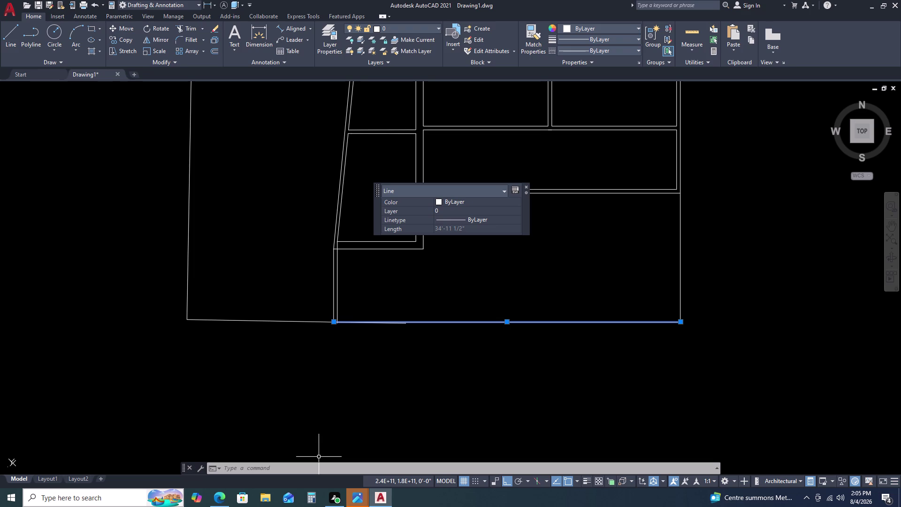
Use MOVE to shift the two overlapping bottom lines slightly downward.
scroll(down, 3)
key(Escape)
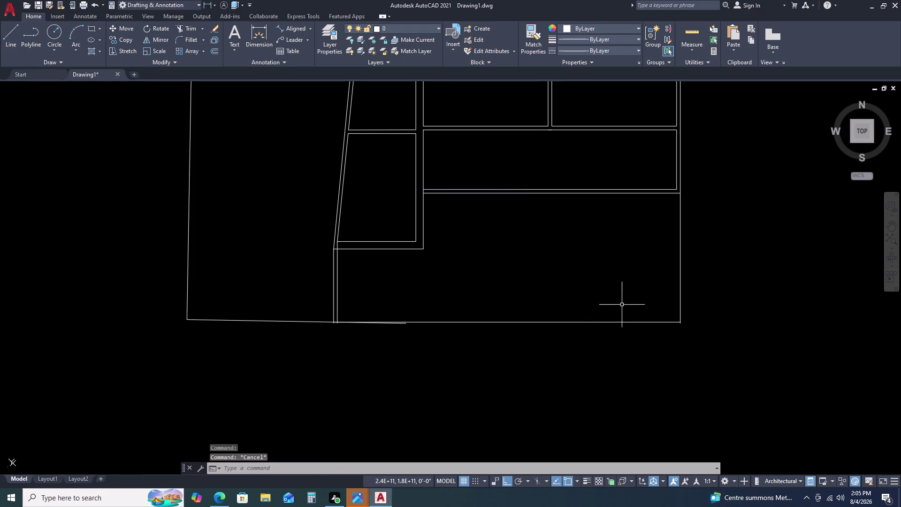
scroll(up, 3)
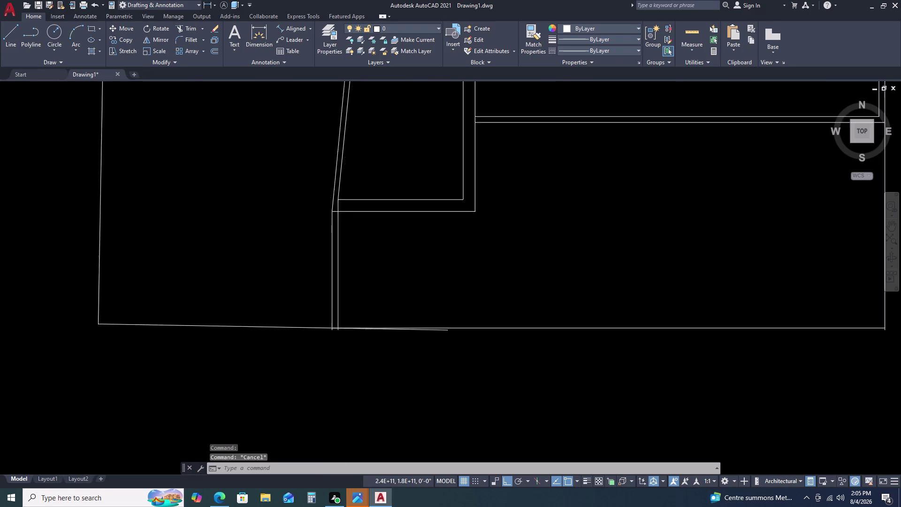
scroll(up, 3)
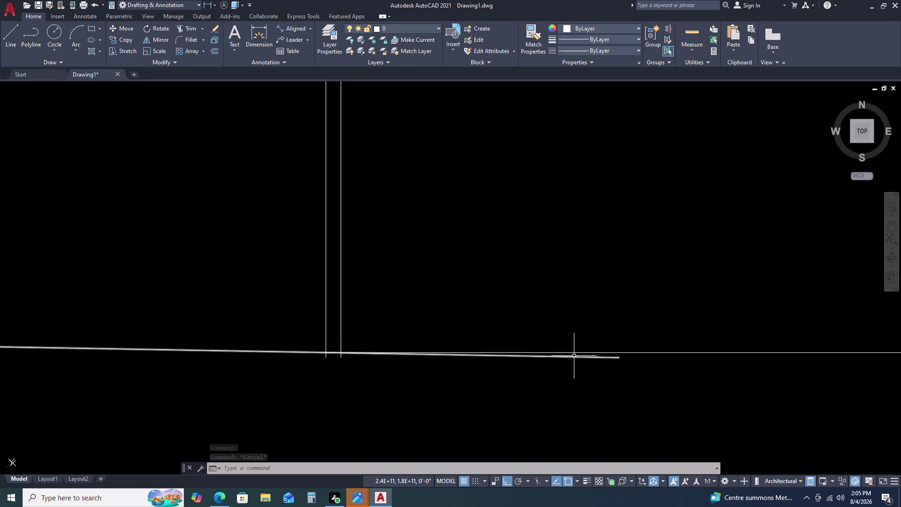
click(574, 356)
middle_drag(658, 359, 524, 368)
click(568, 361)
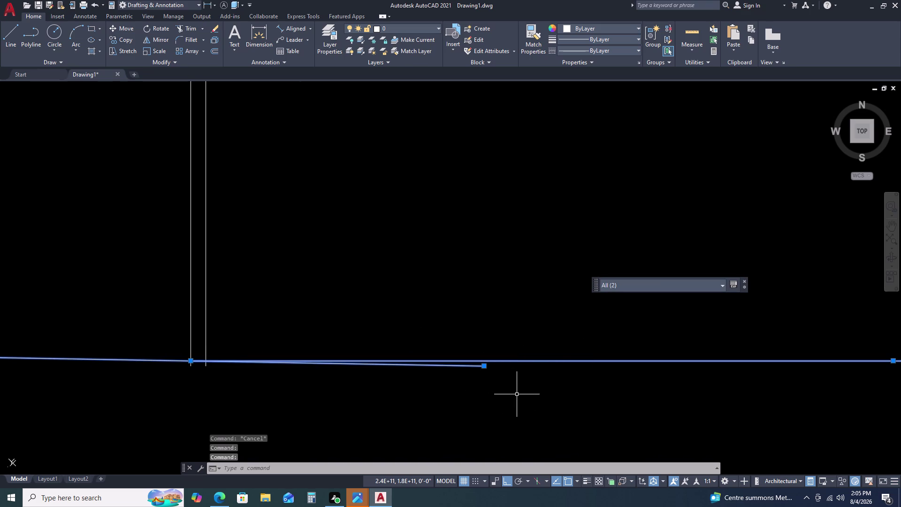
text(M)
key(space)
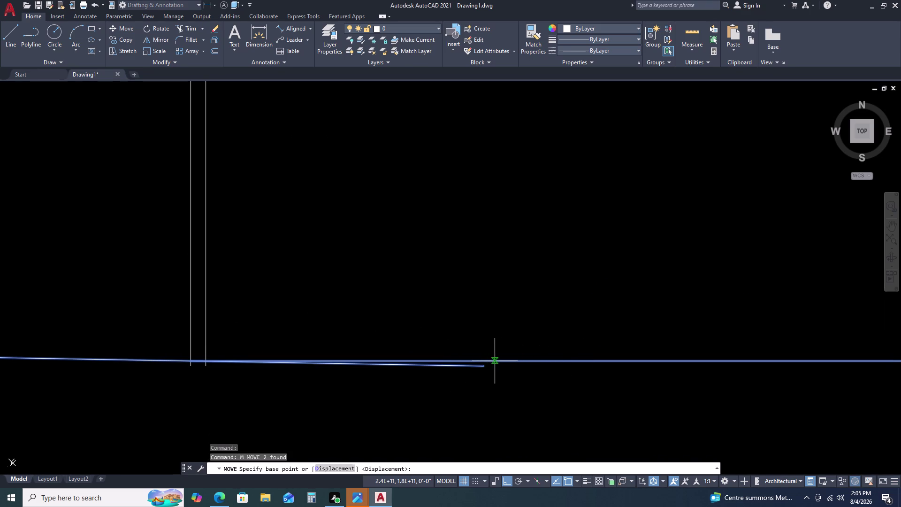
click(483, 359)
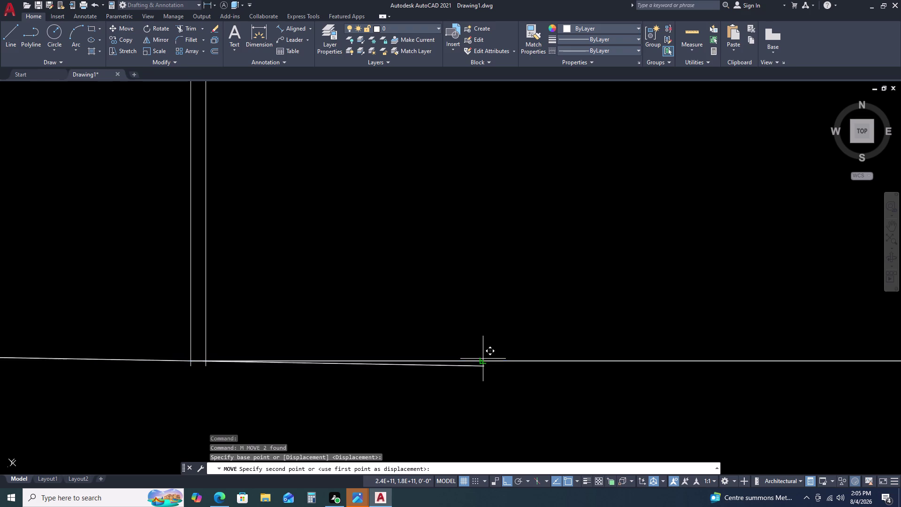
click(481, 367)
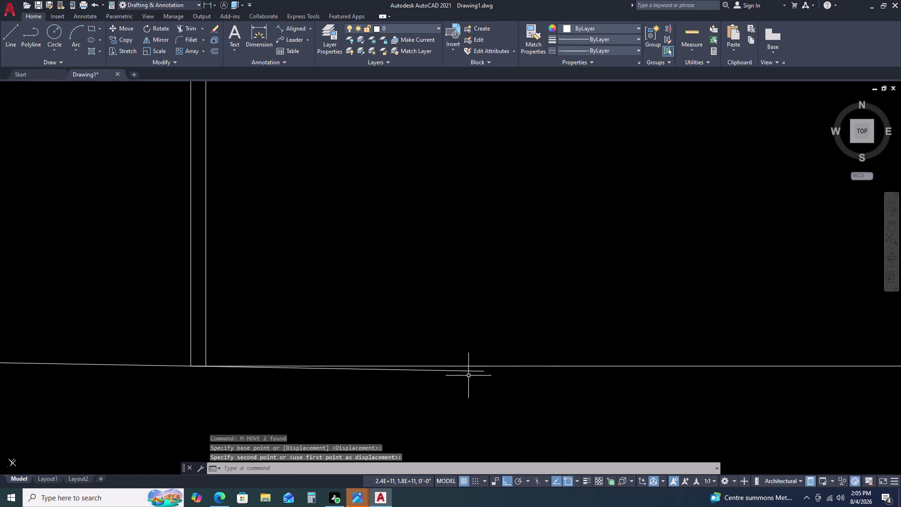
scroll(down, 3)
scroll(up, 3)
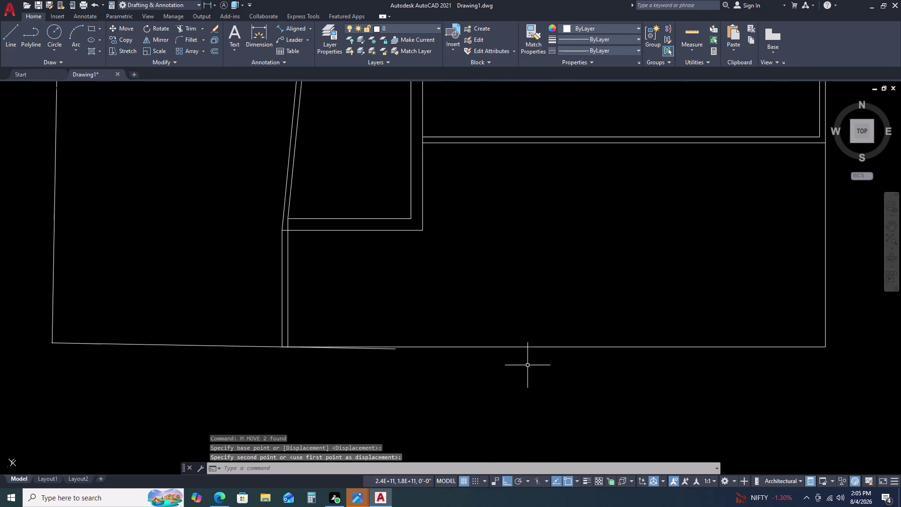
Move the room's bottom wall line to the left.
click(534, 341)
click(506, 365)
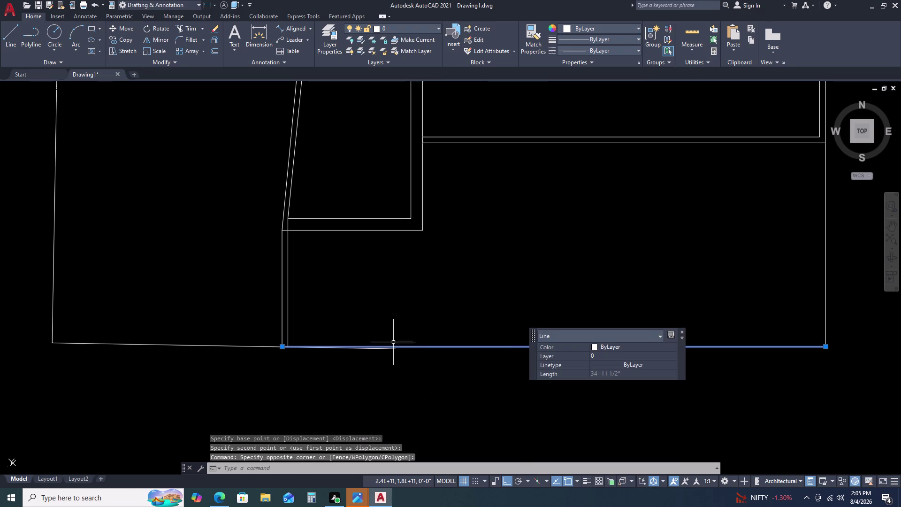
key(m)
key(space)
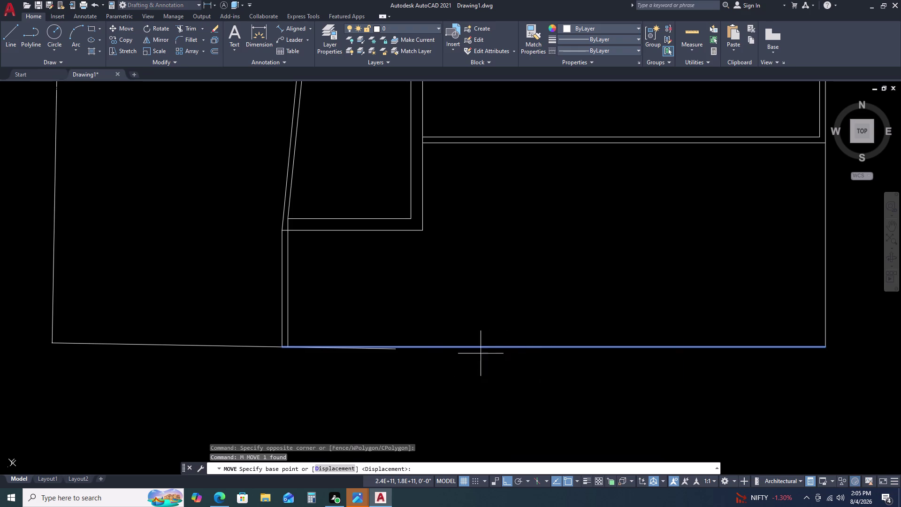
click(572, 347)
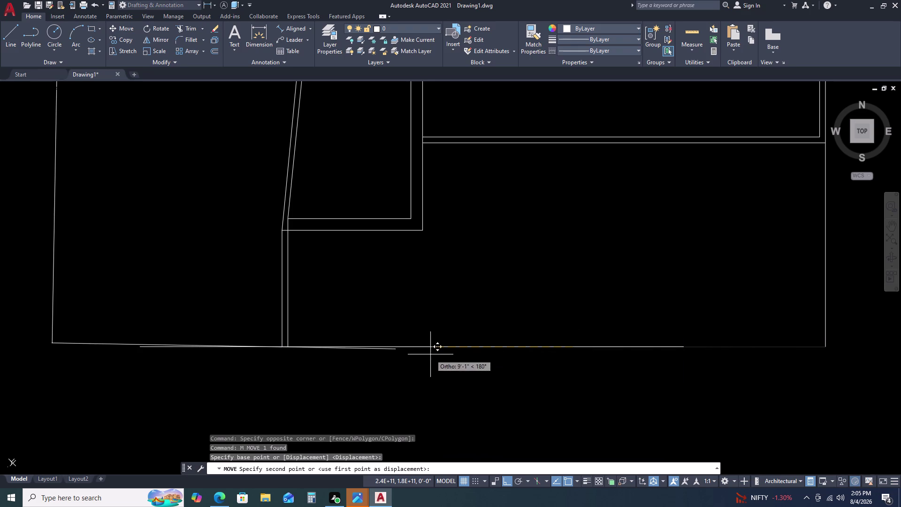
click(394, 349)
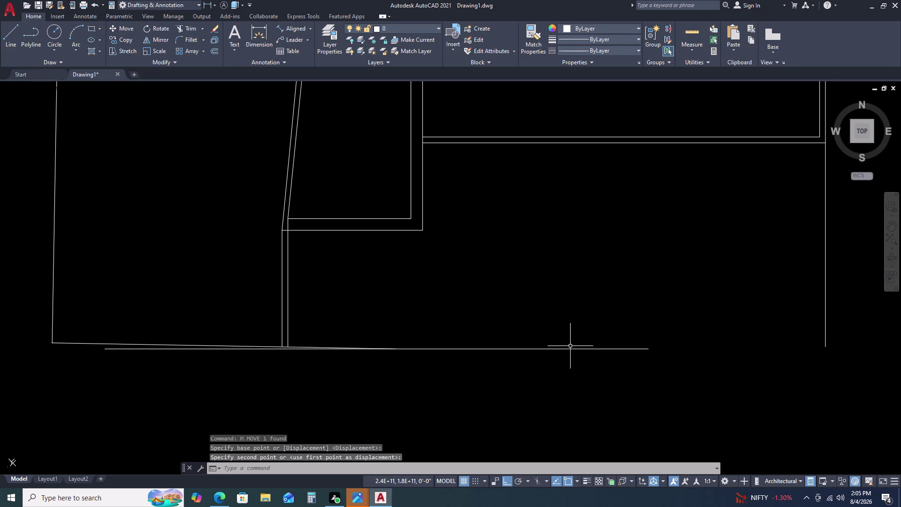
Try stretching the shifted line's right endpoint toward the right wall corner, then cancel.
click(556, 340)
click(535, 364)
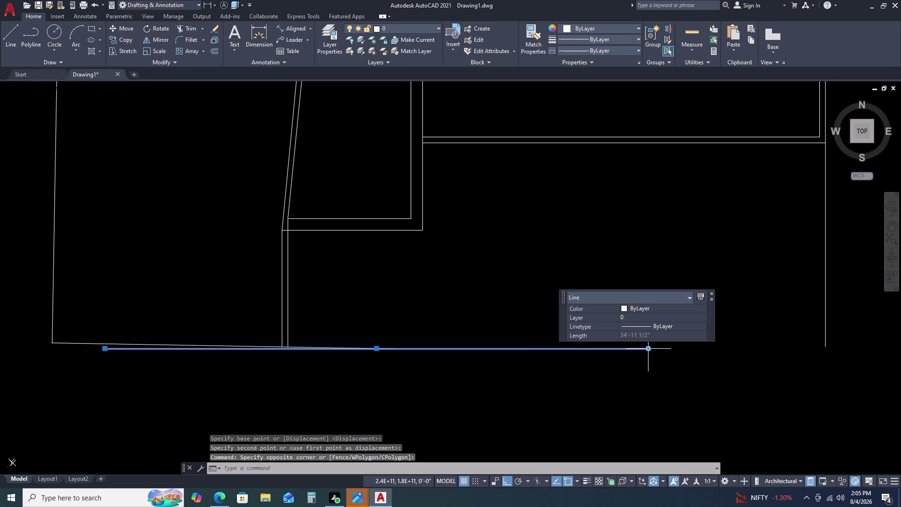
click(648, 349)
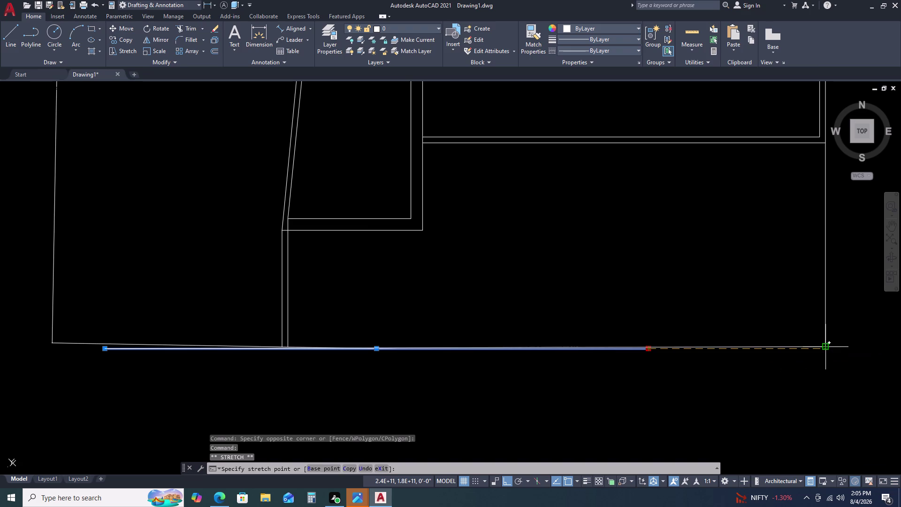
click(825, 346)
key(Escape)
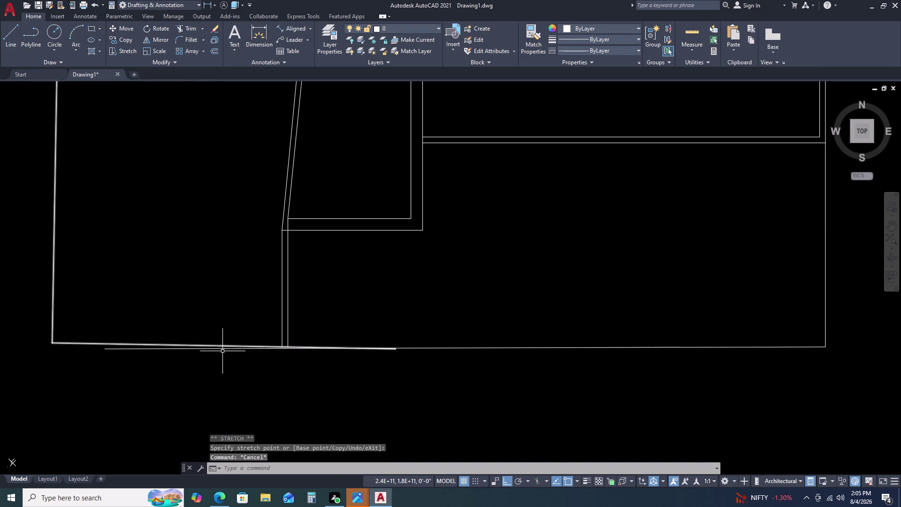
Erase the leftover bottom wall line.
middle_drag(208, 350, 214, 349)
middle_drag(236, 346, 242, 343)
middle_click(252, 336)
scroll(up, 3)
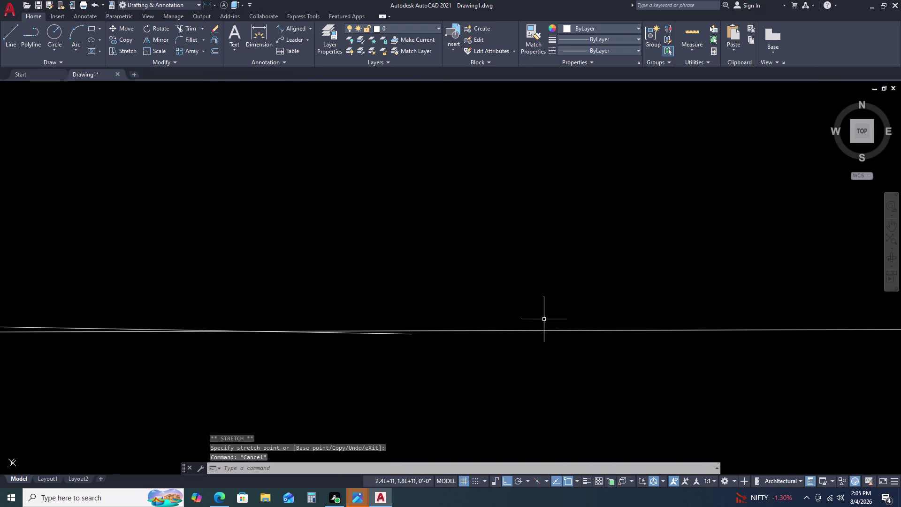
key(Escape)
click(597, 303)
click(568, 359)
key(Delete)
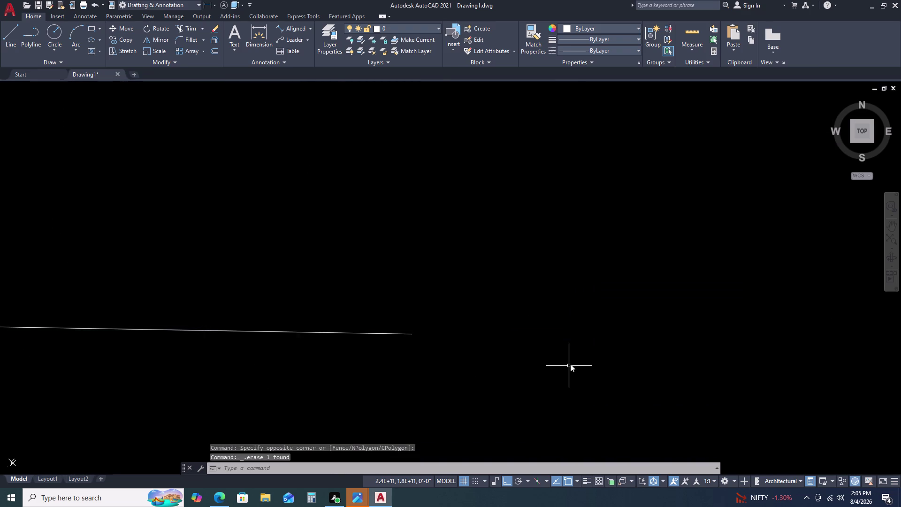
scroll(down, 3)
scroll(up, 3)
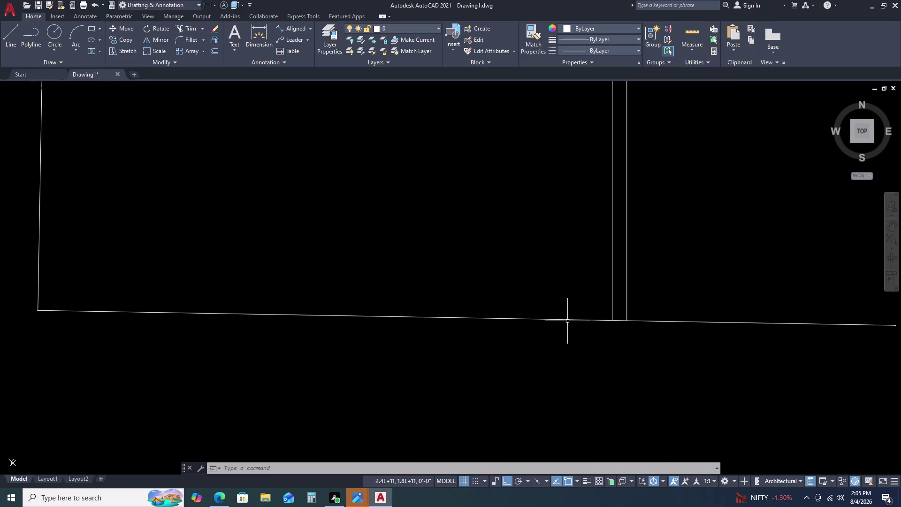
scroll(down, 3)
middle_drag(549, 327, 471, 333)
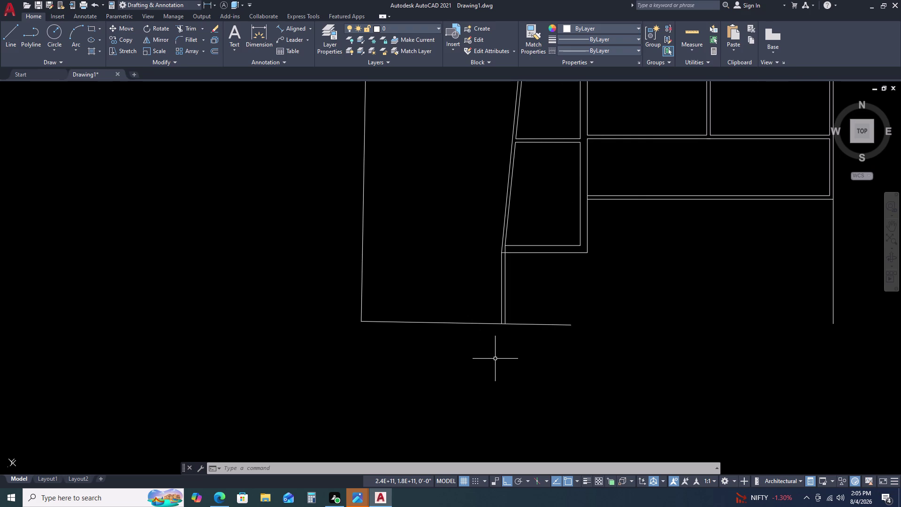
scroll(down, 3)
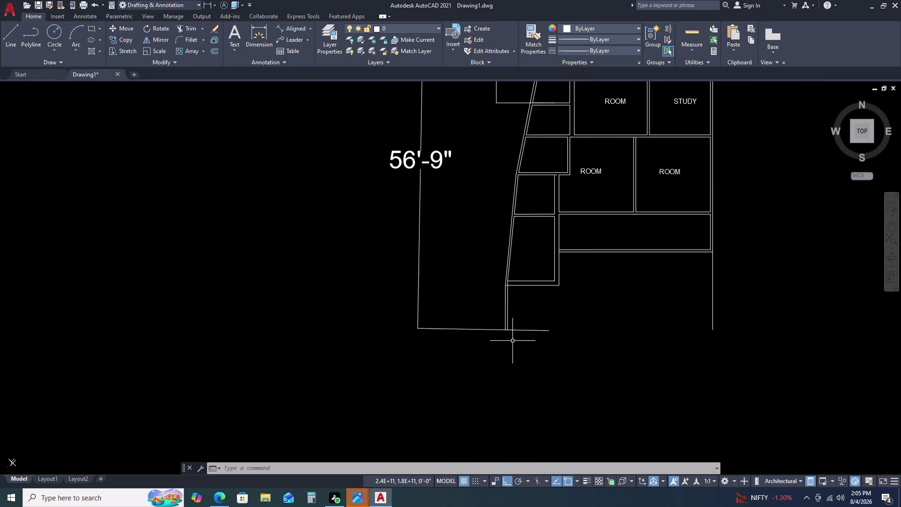
scroll(down, 3)
middle_drag(519, 329, 493, 329)
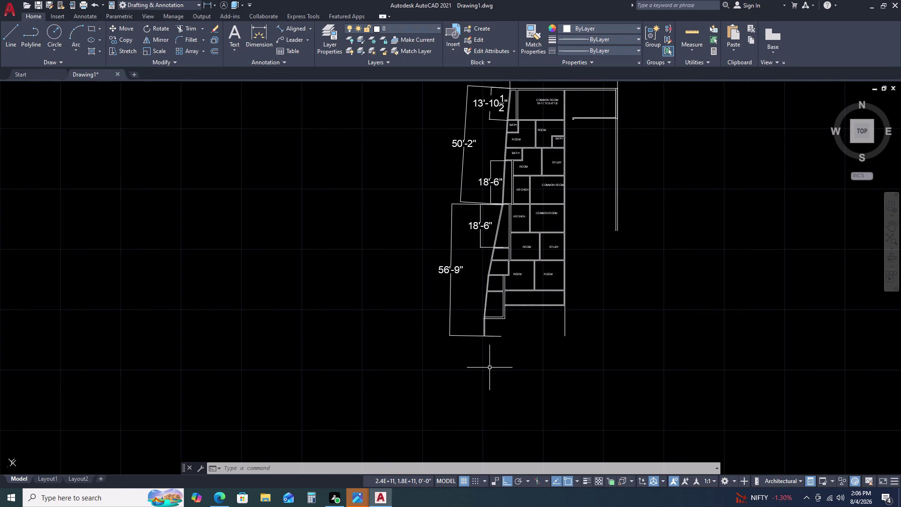
scroll(up, 3)
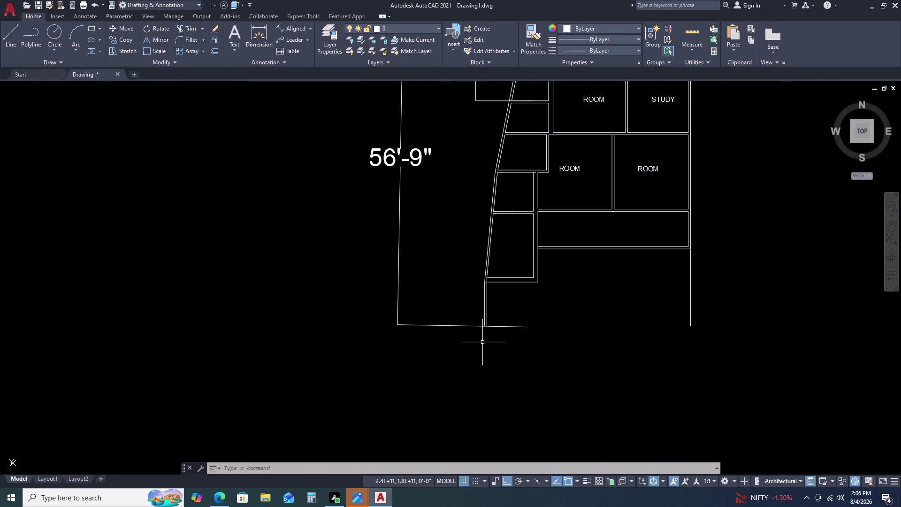
click(498, 327)
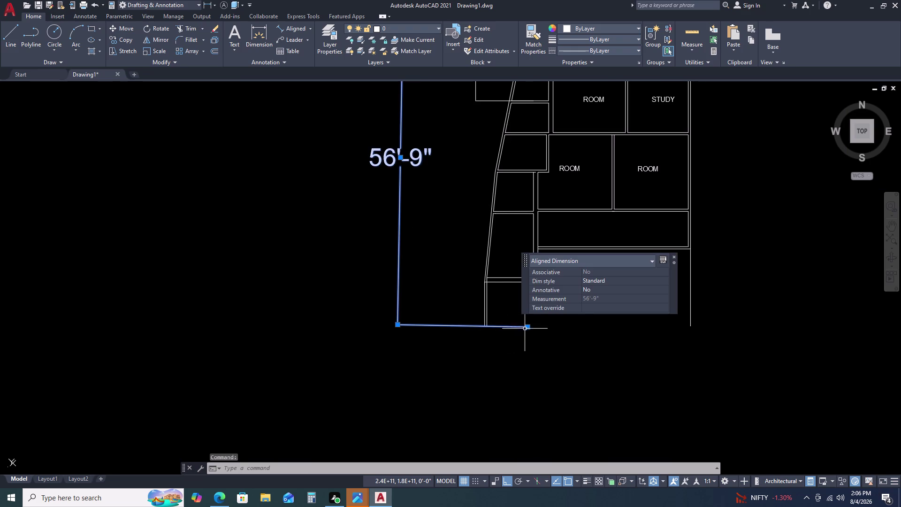
click(527, 327)
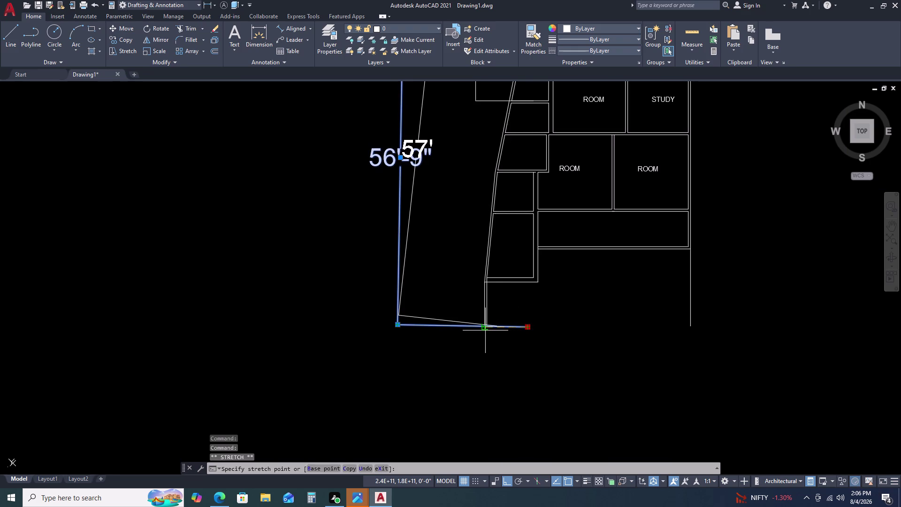
click(485, 326)
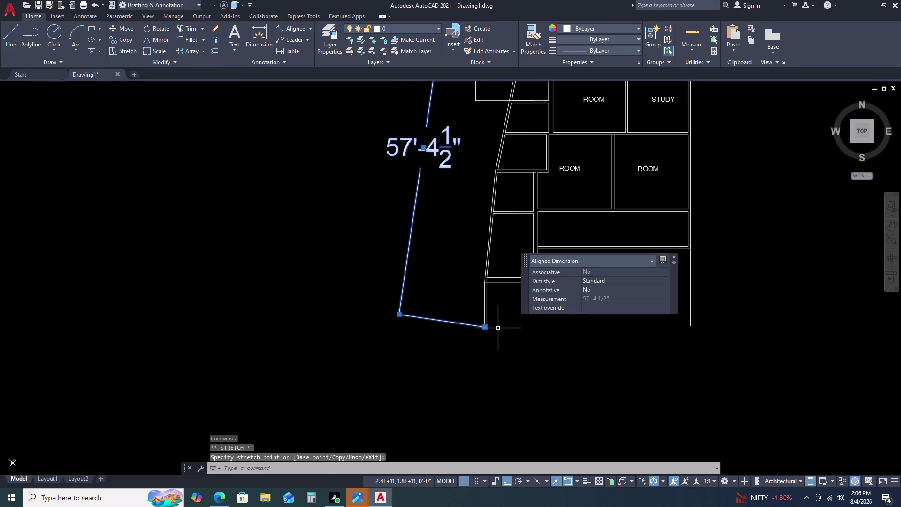
scroll(up, 3)
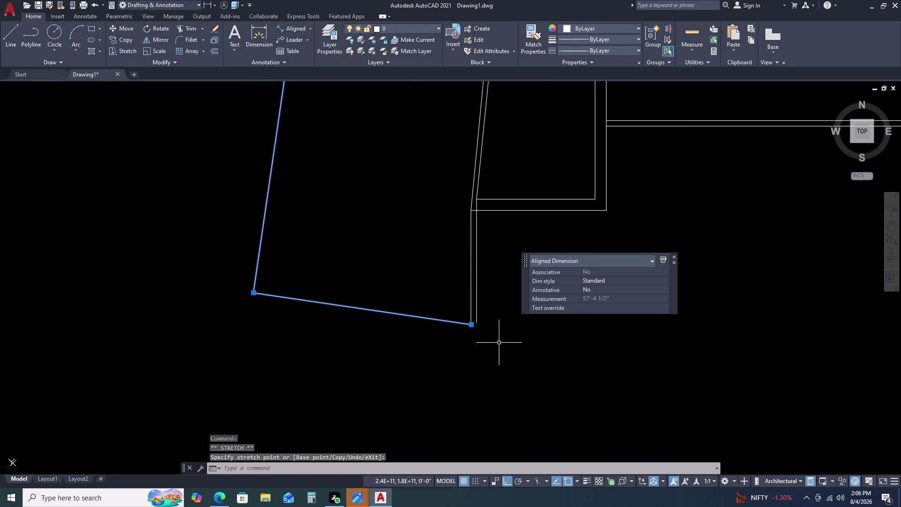
scroll(down, 3)
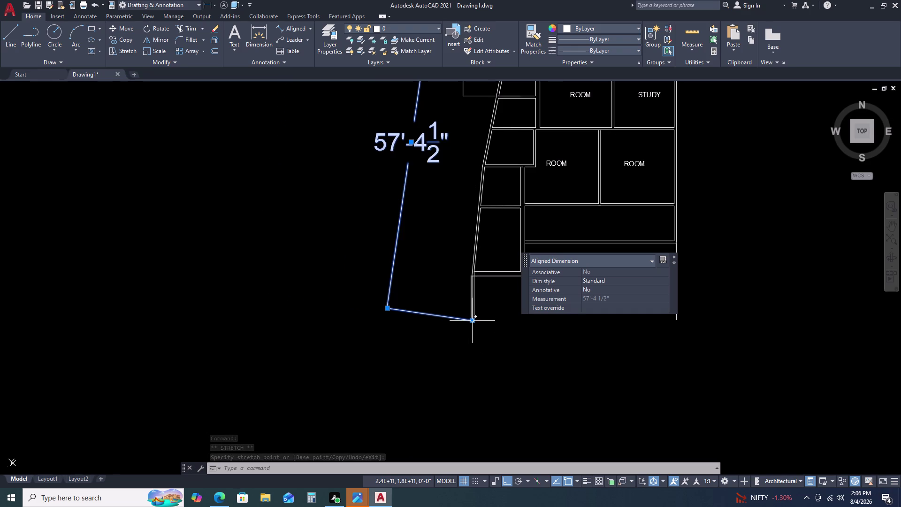
click(472, 323)
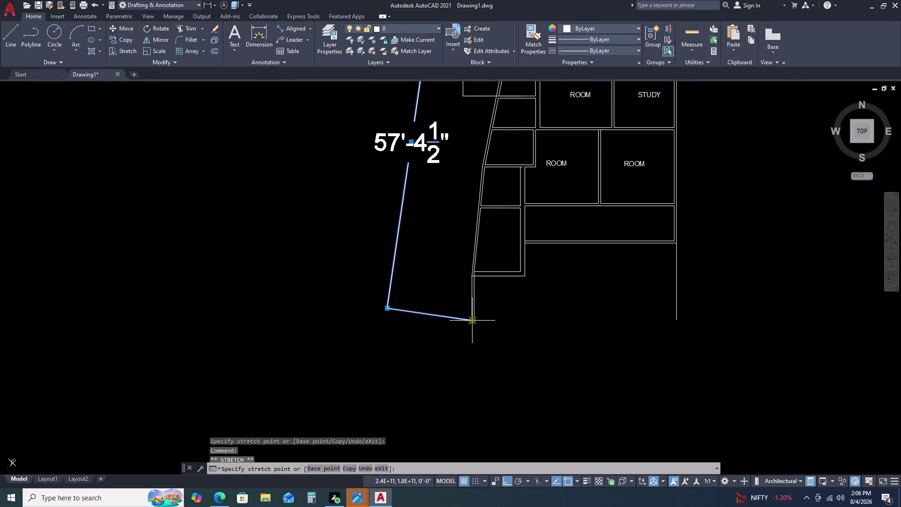
click(473, 313)
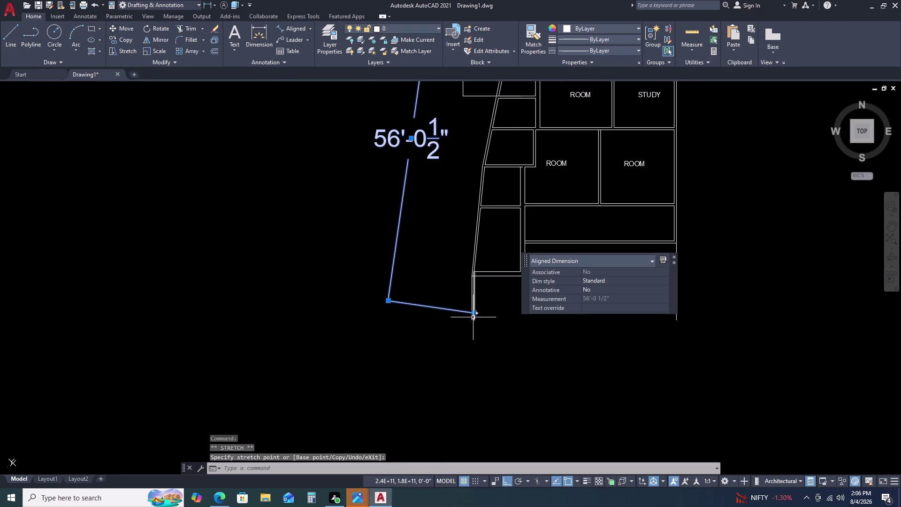
click(474, 313)
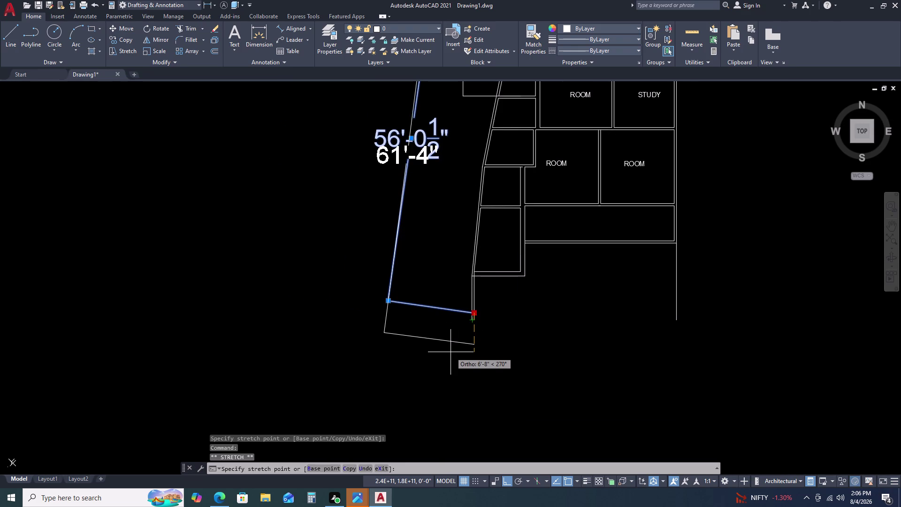
key(9)
key(Return)
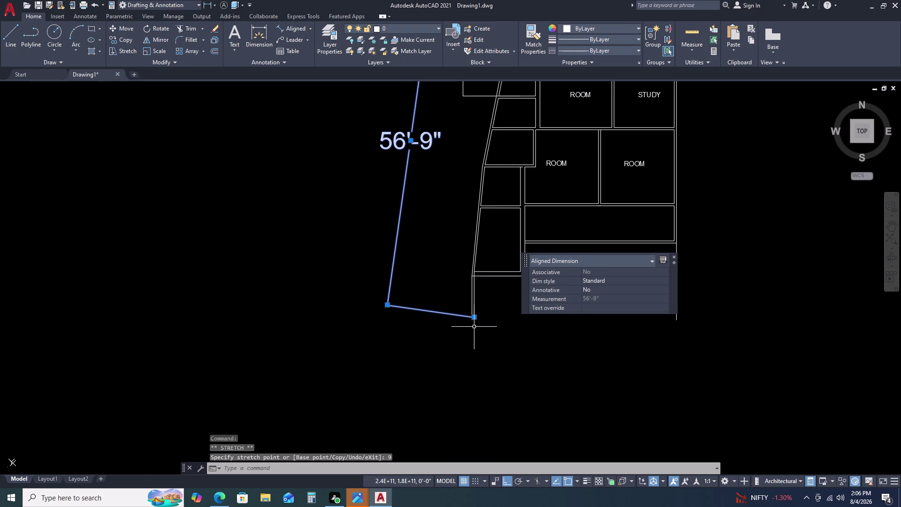
scroll(up, 3)
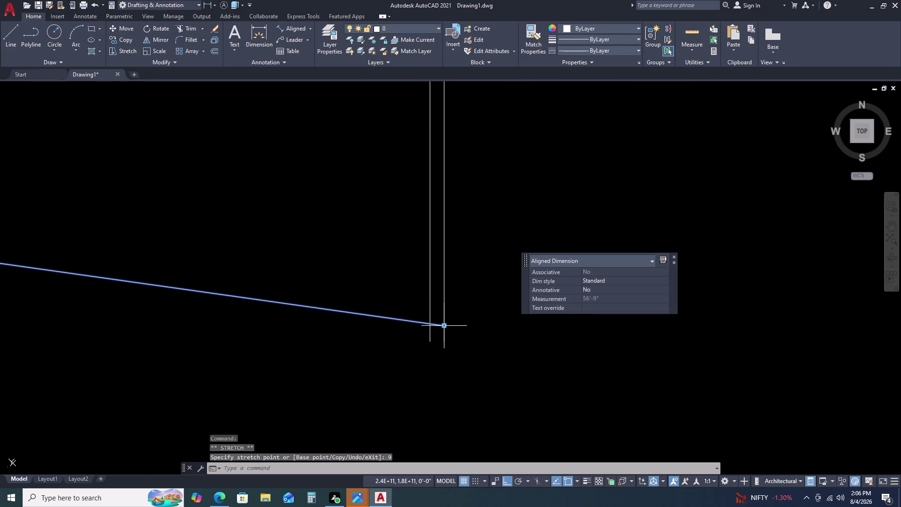
click(445, 326)
click(428, 324)
scroll(down, 3)
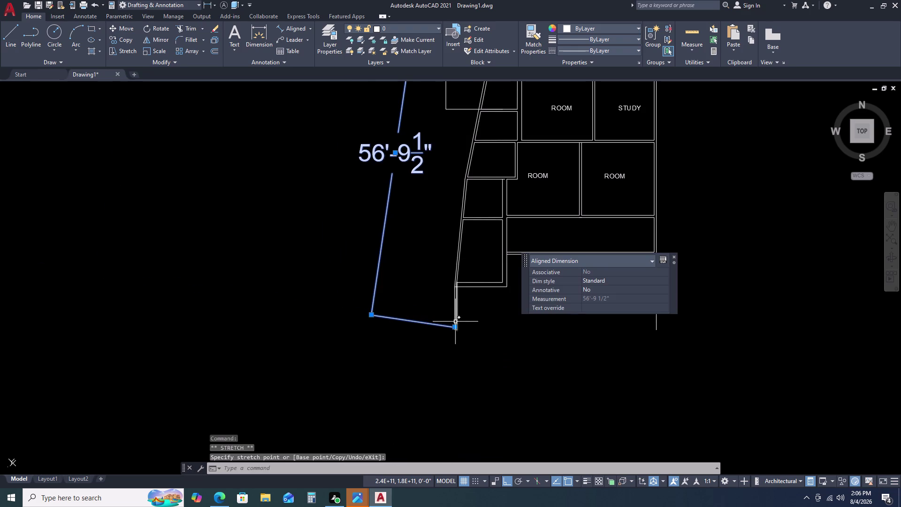
scroll(up, 3)
click(449, 347)
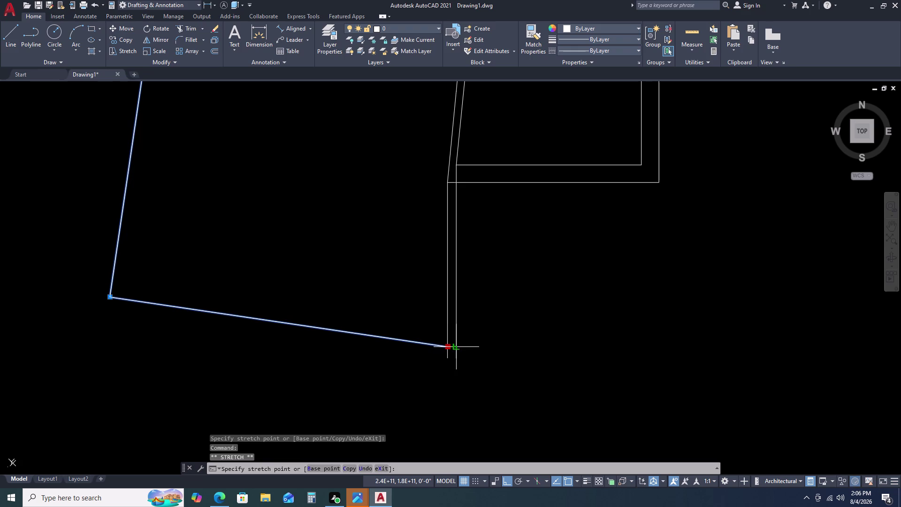
click(456, 349)
key(Escape)
scroll(down, 3)
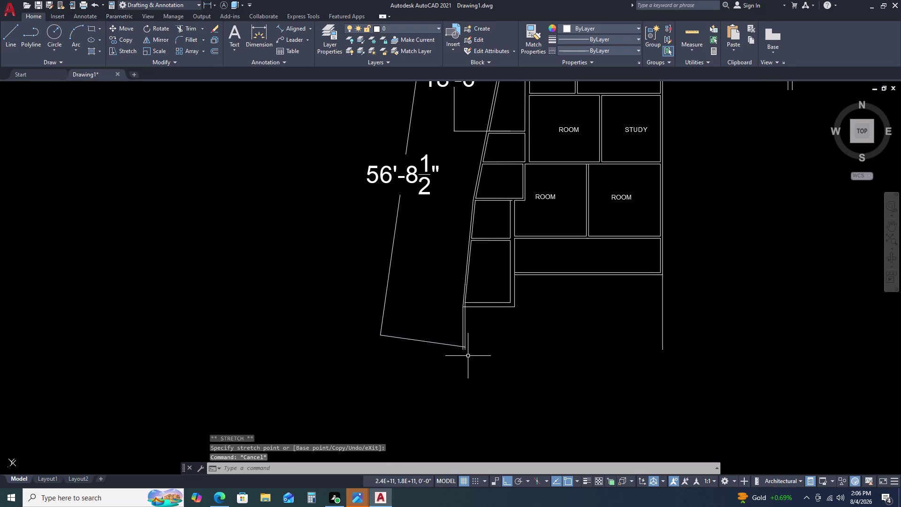
scroll(up, 3)
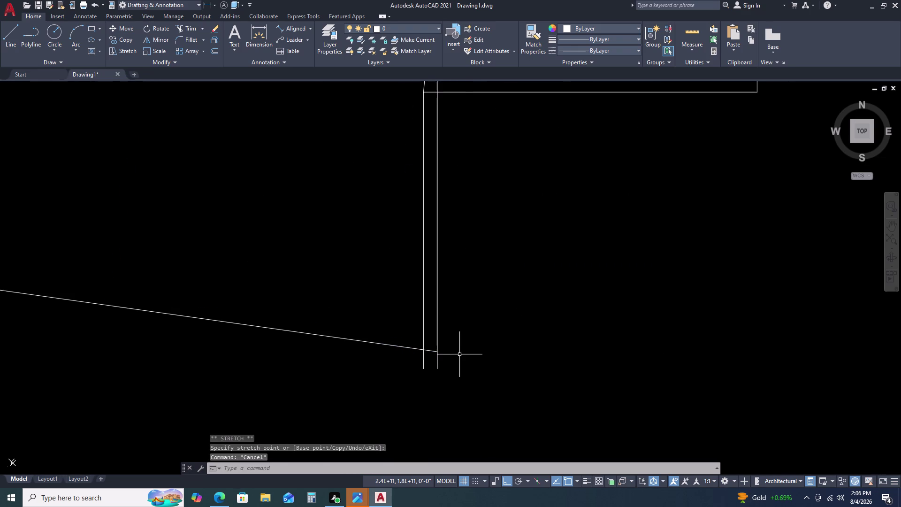
key(ctrl+z)
scroll(down, 3)
key(ctrl+z)
key(ctrl+z)
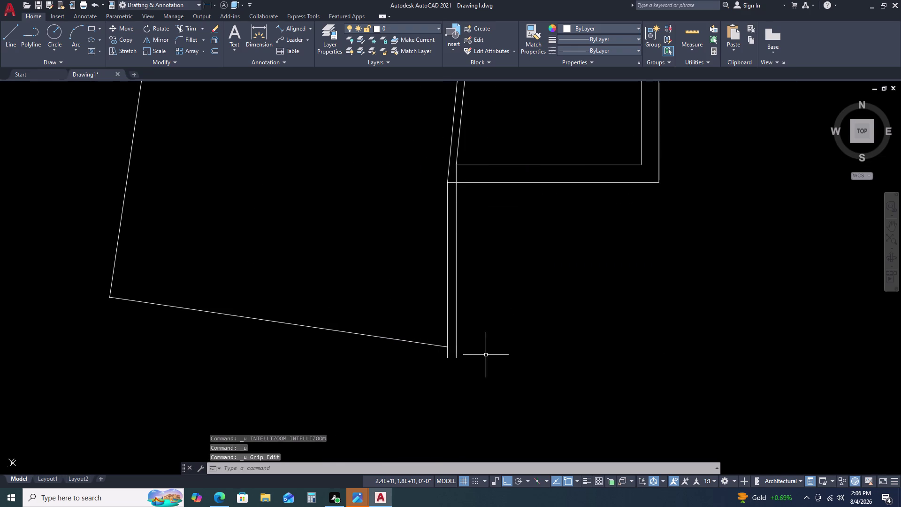
key(ctrl+z)
scroll(down, 3)
key(ctrl+z)
key(ctrl+z)
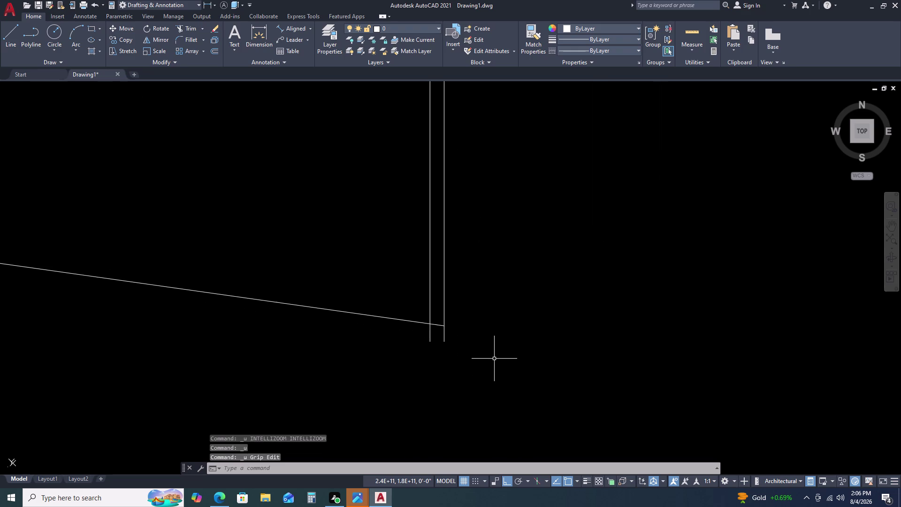
scroll(down, 3)
Draw a horizontal line from the left wall's bottom end across to the right wall.
scroll(up, 3)
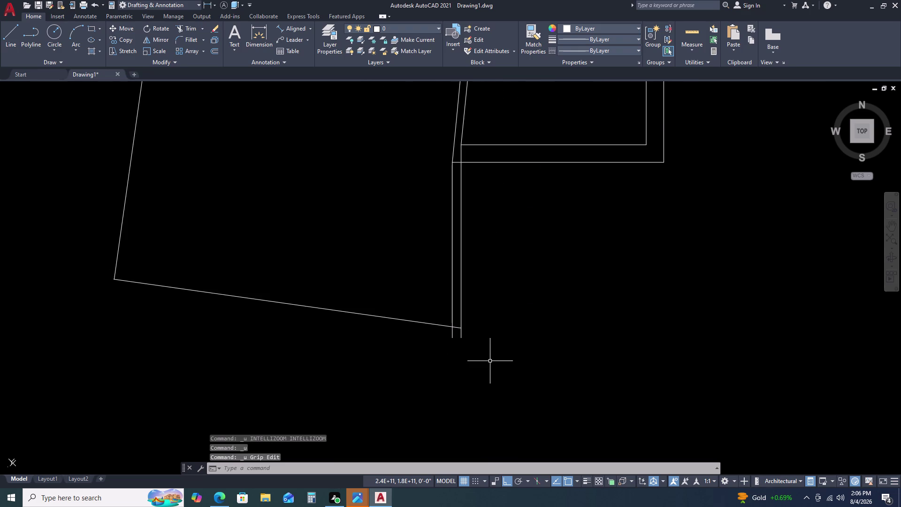
scroll(up, 3)
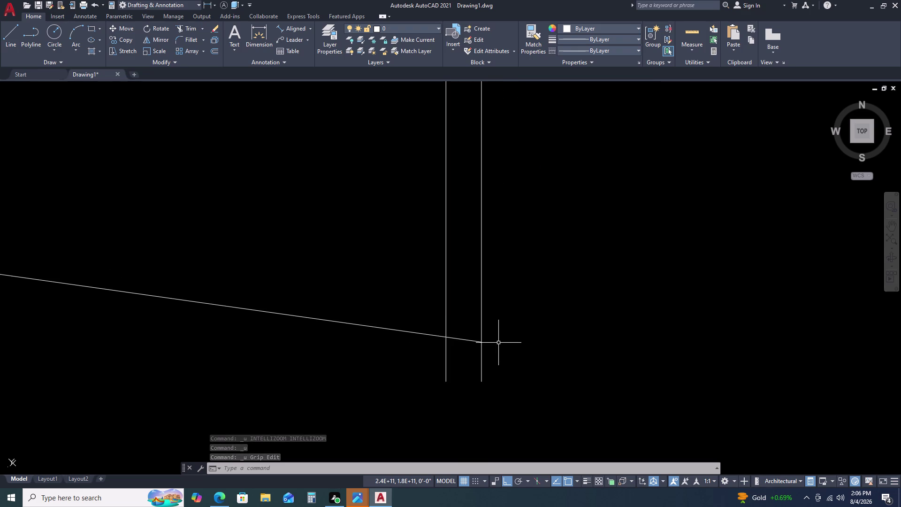
text(L)
key(space)
click(481, 344)
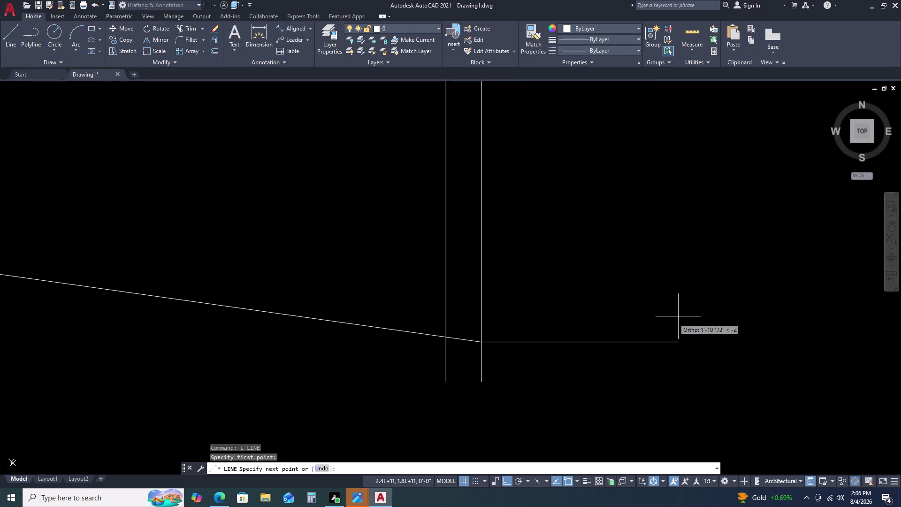
middle_drag(722, 316, 342, 329)
scroll(down, 3)
scroll(down, 3)
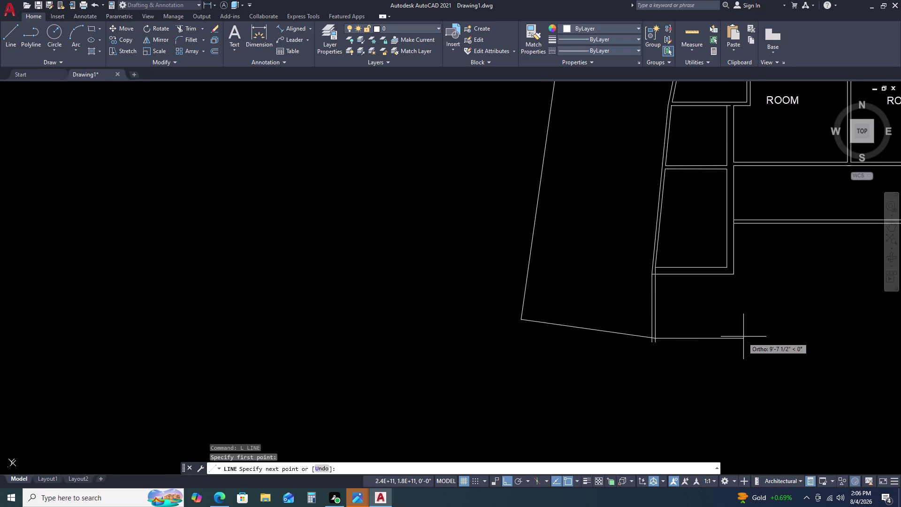
scroll(down, 3)
scroll(up, 3)
scroll(up, 3)
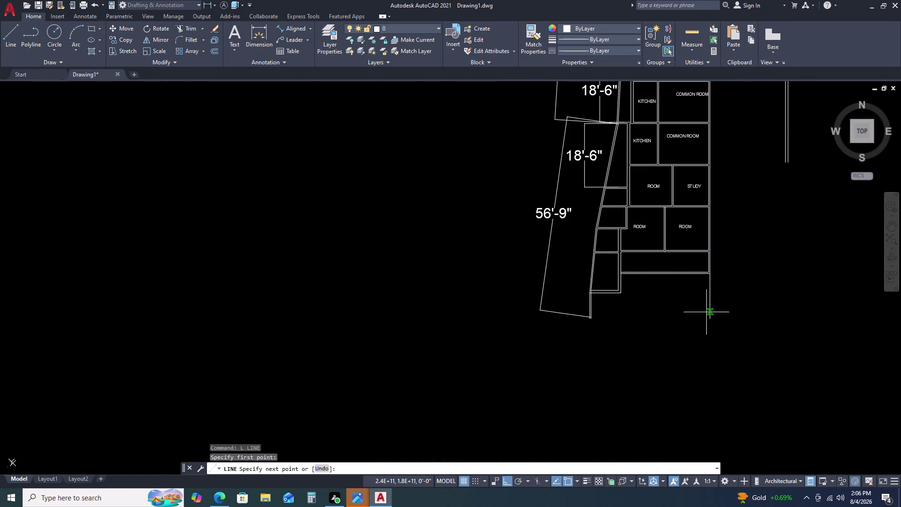
scroll(up, 3)
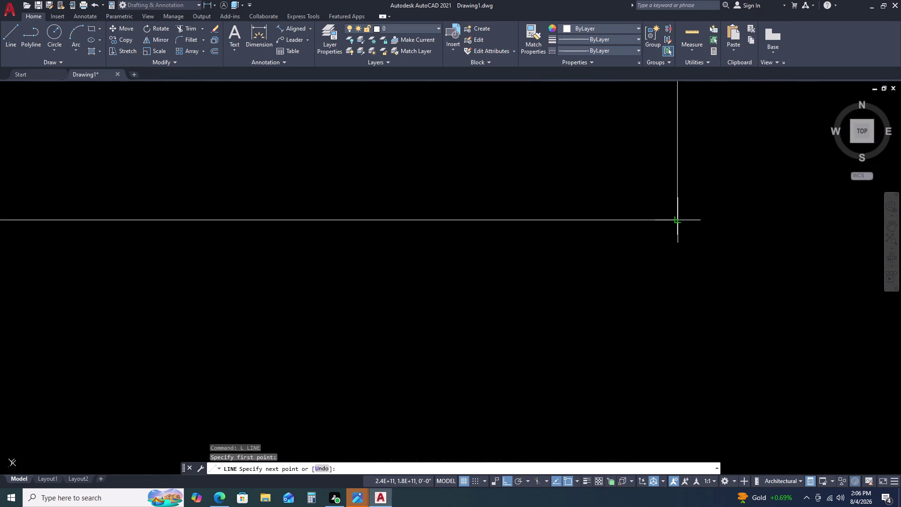
click(680, 222)
key(Escape)
scroll(down, 3)
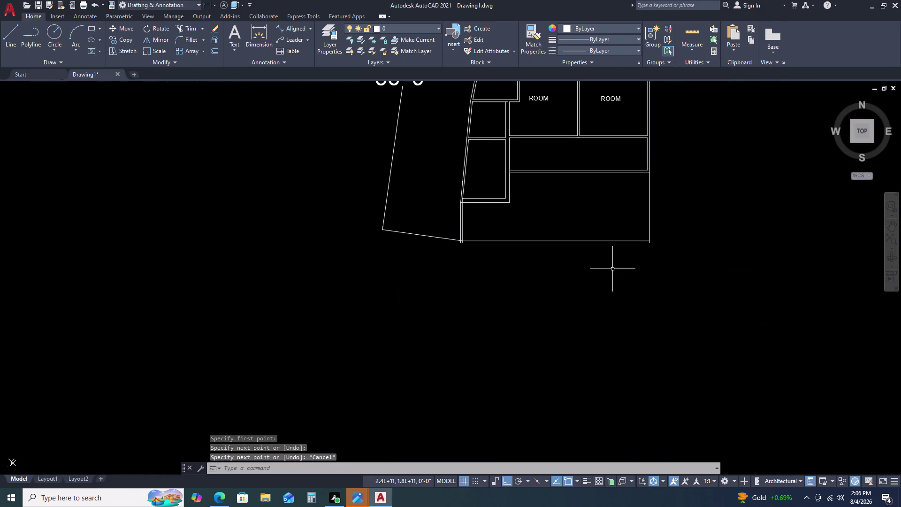
scroll(up, 3)
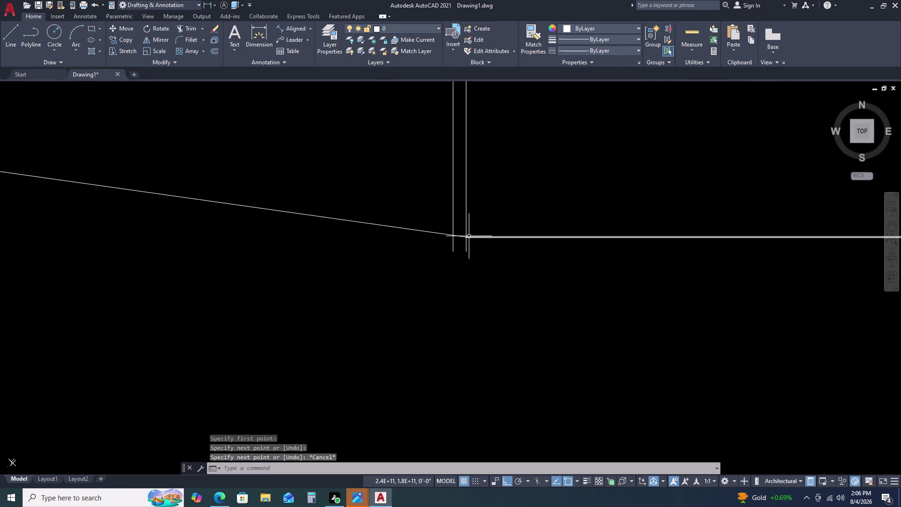
Trim the corner overshoot and snap the new line's left endpoint to the wall corner.
text(TR)
key(space)
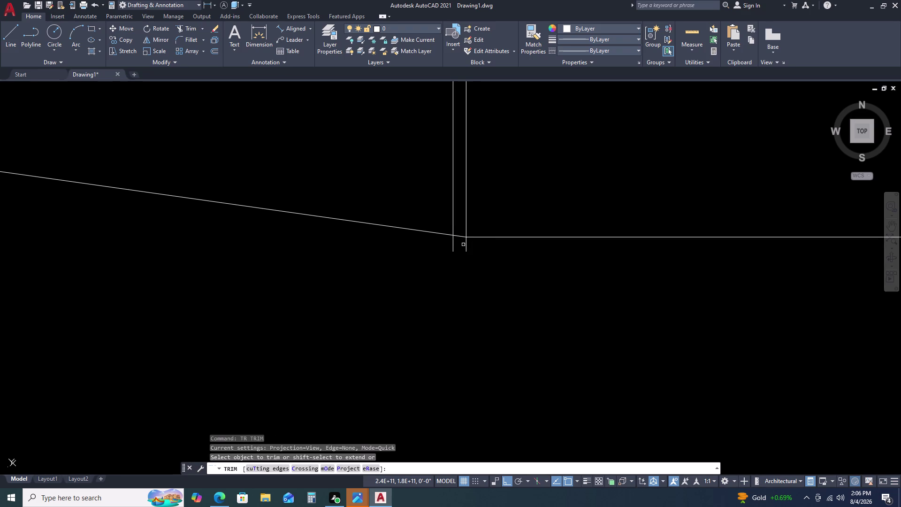
click(466, 243)
key(Escape)
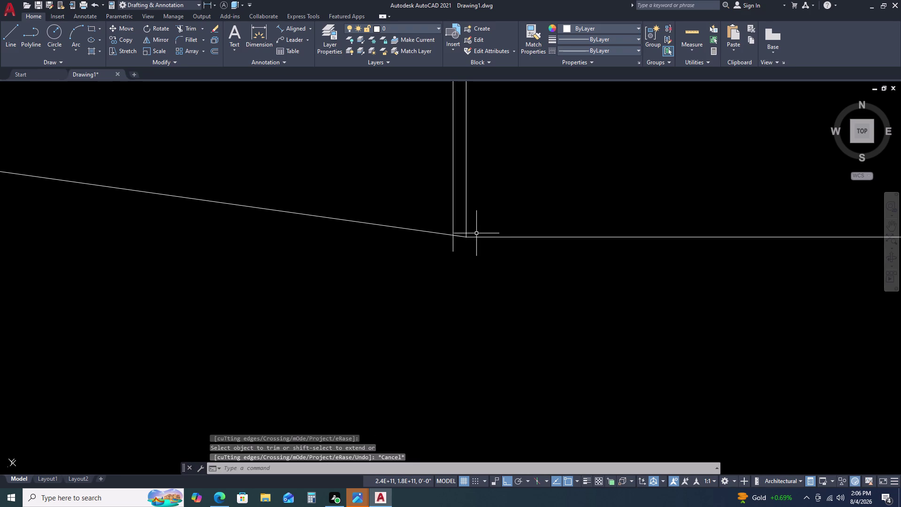
click(477, 233)
click(473, 249)
click(468, 237)
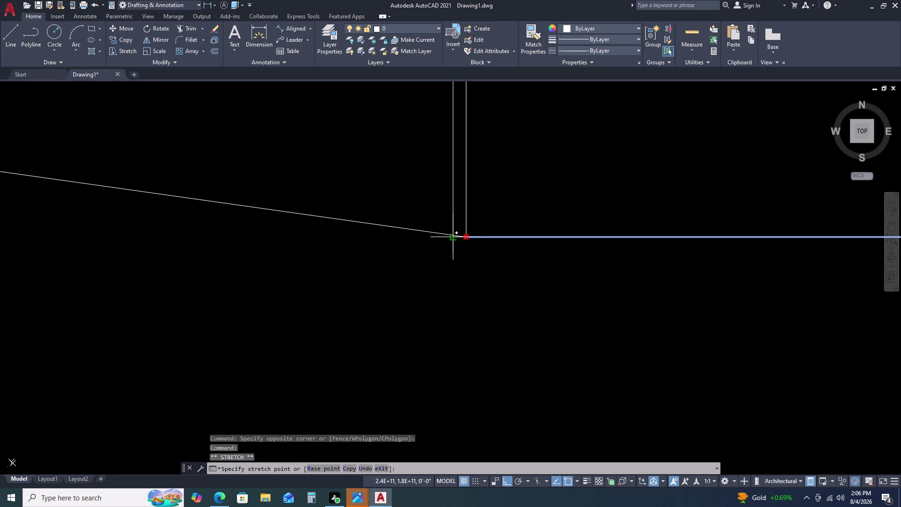
click(452, 236)
key(Escape)
Trim away the leftover stub at the left corner and the overshoot at the right corner.
text(TR)
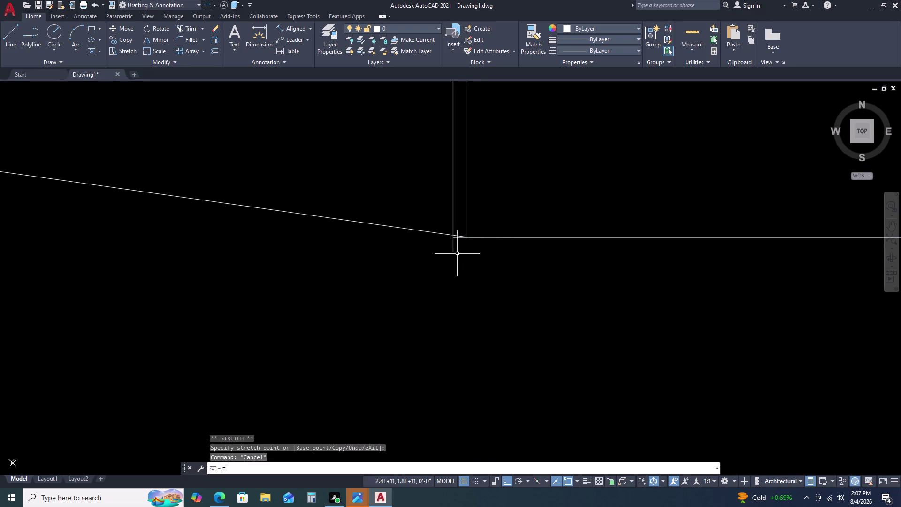
key(space)
click(454, 241)
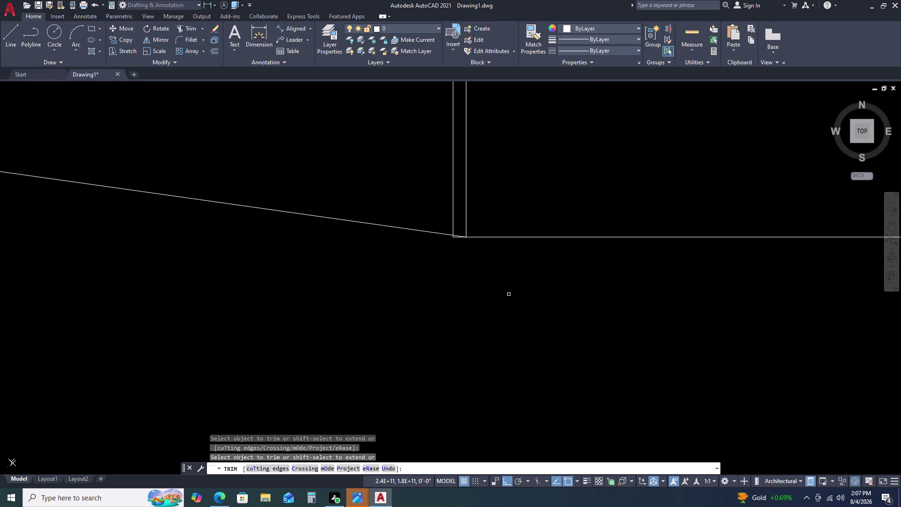
scroll(down, 3)
scroll(up, 3)
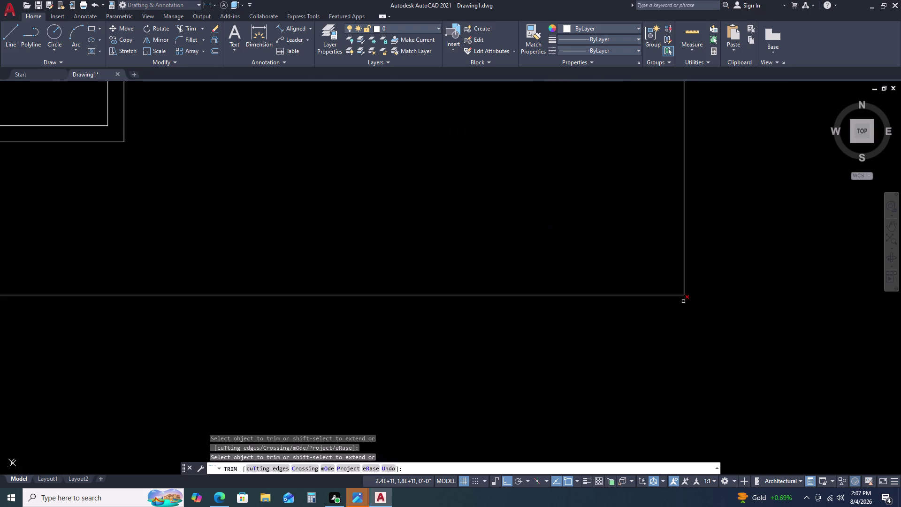
click(683, 301)
key(Escape)
scroll(down, 3)
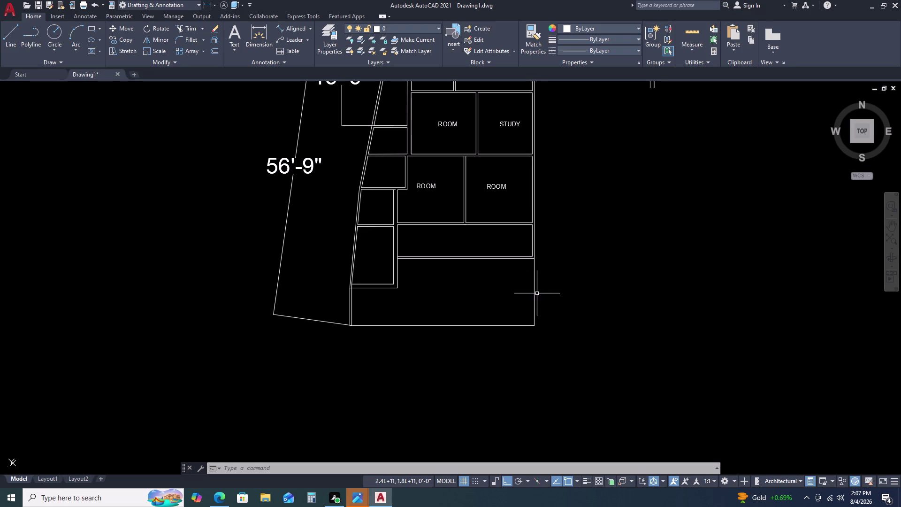
Zoom to where the slanted boundary lines cross the lower room corners, selecting the slanted dimension.
scroll(down, 3)
middle_click(555, 293)
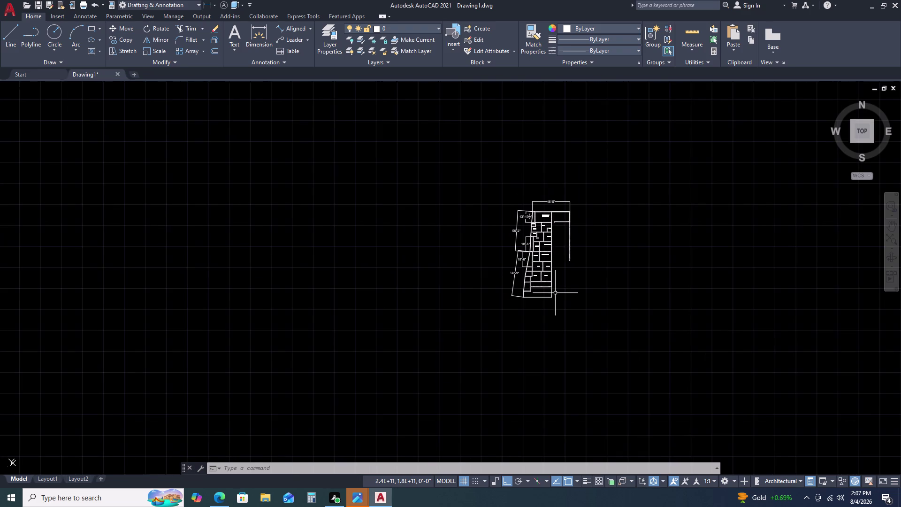
middle_drag(554, 296, 542, 301)
scroll(up, 3)
scroll(up, 3)
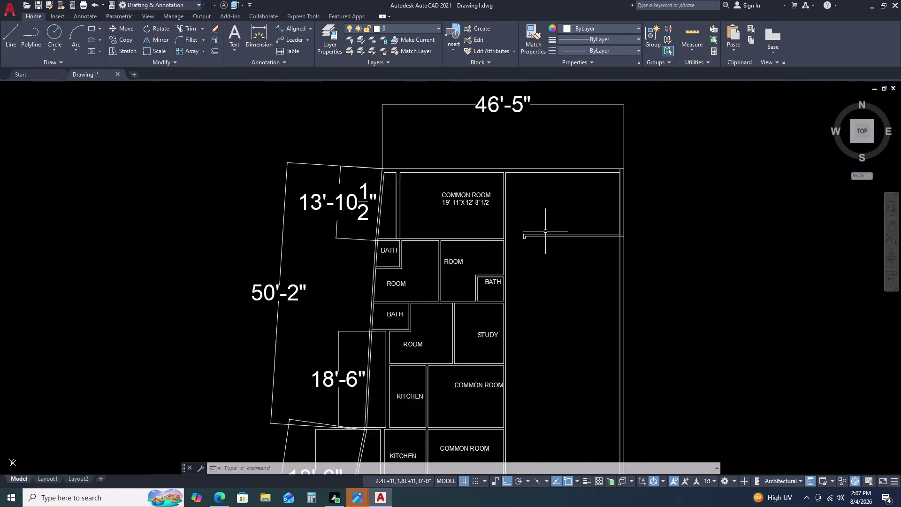
scroll(up, 3)
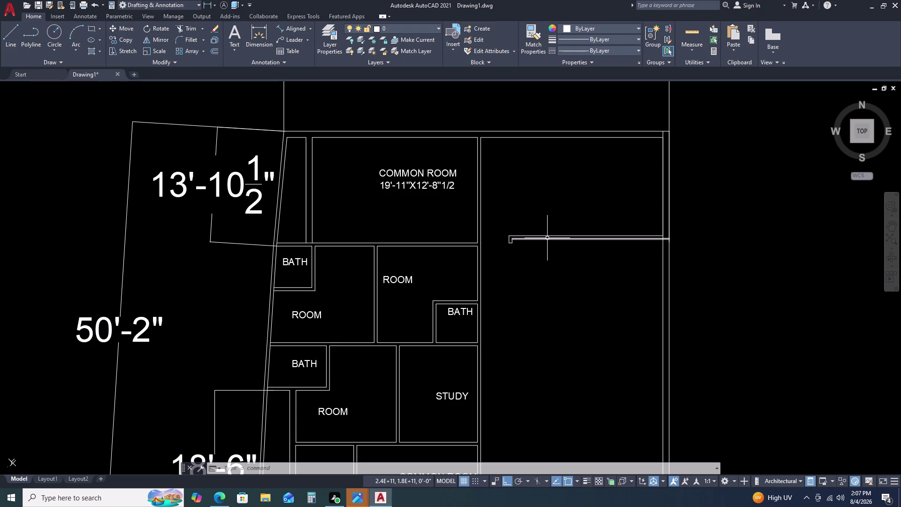
scroll(up, 3)
scroll(down, 3)
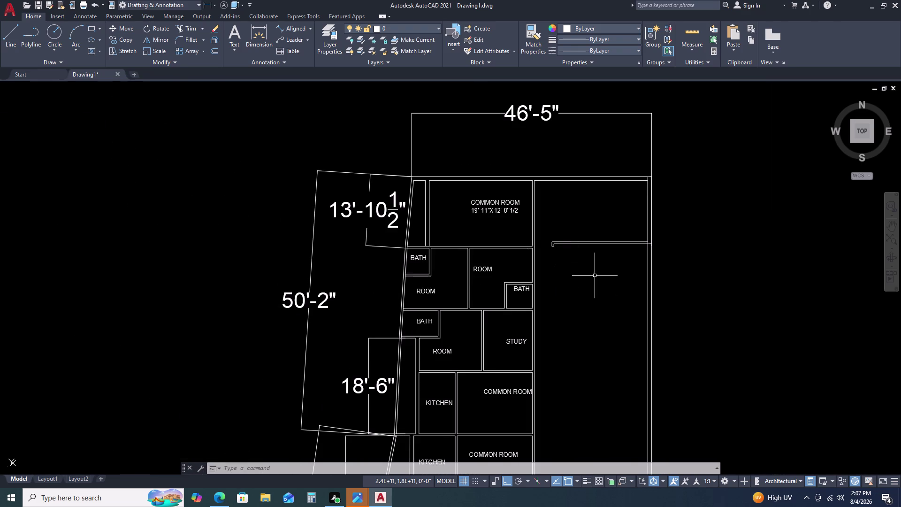
middle_drag(595, 281, 546, 231)
scroll(down, 3)
middle_drag(558, 256, 525, 264)
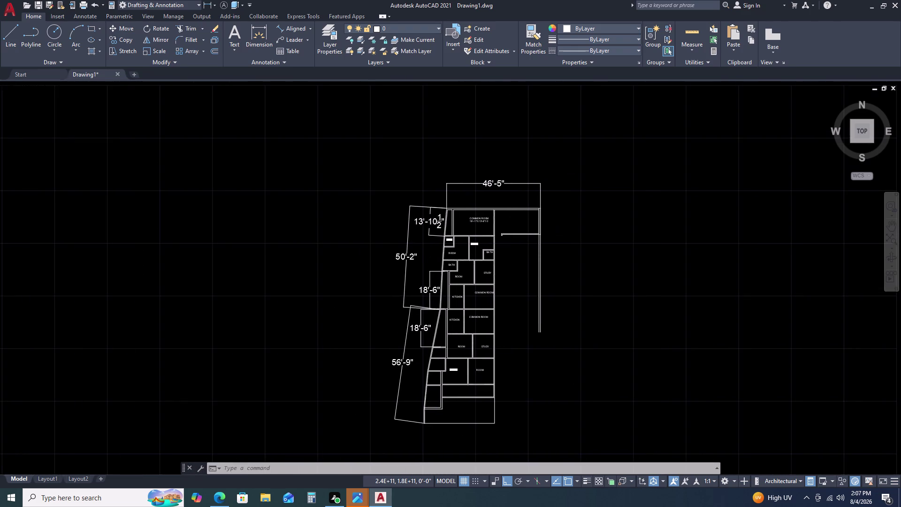
scroll(down, 3)
scroll(up, 3)
scroll(down, 3)
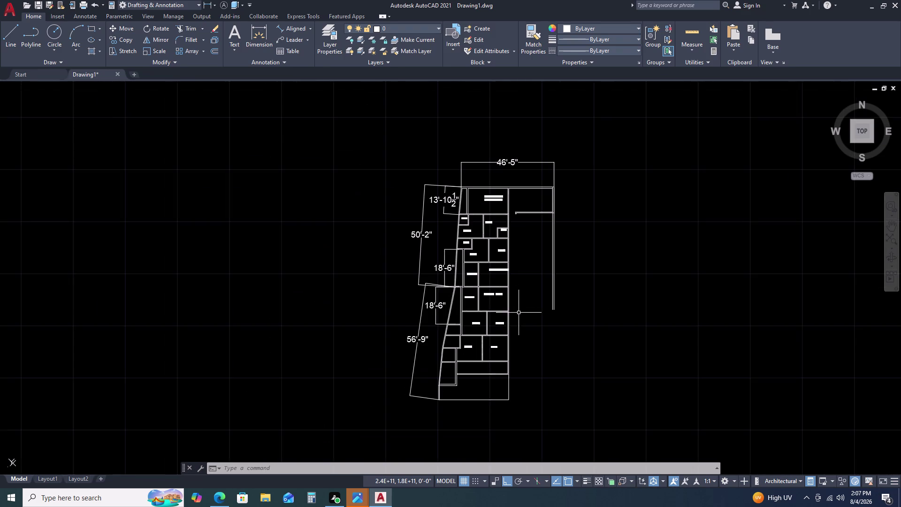
middle_drag(519, 313, 502, 303)
scroll(up, 3)
middle_drag(487, 220, 474, 263)
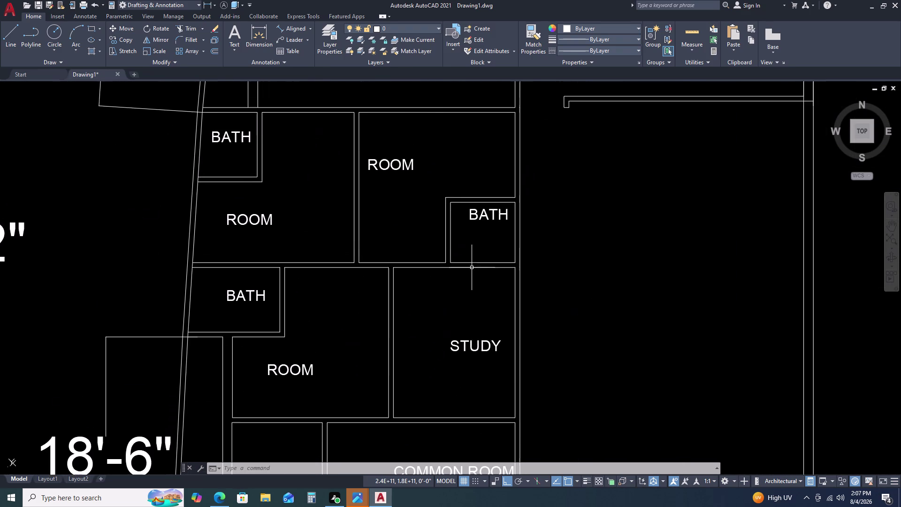
scroll(down, 3)
scroll(down, 3)
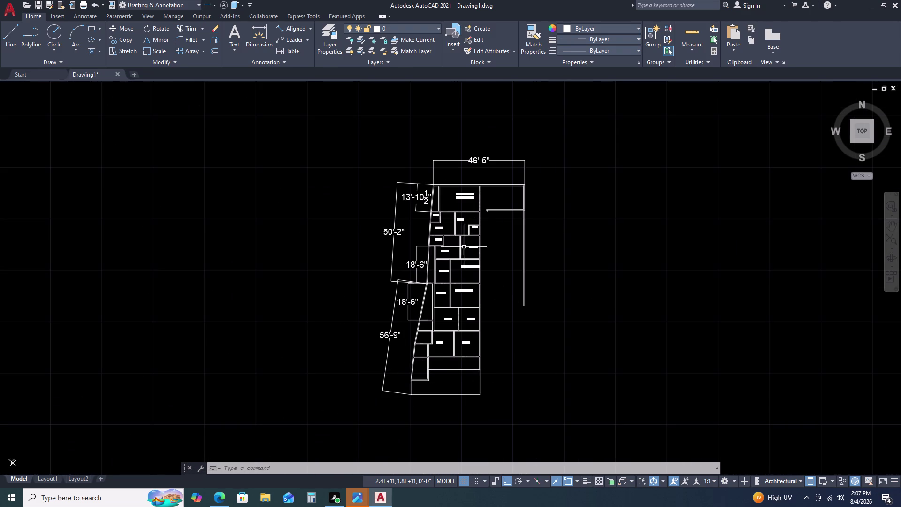
scroll(up, 3)
scroll(down, 3)
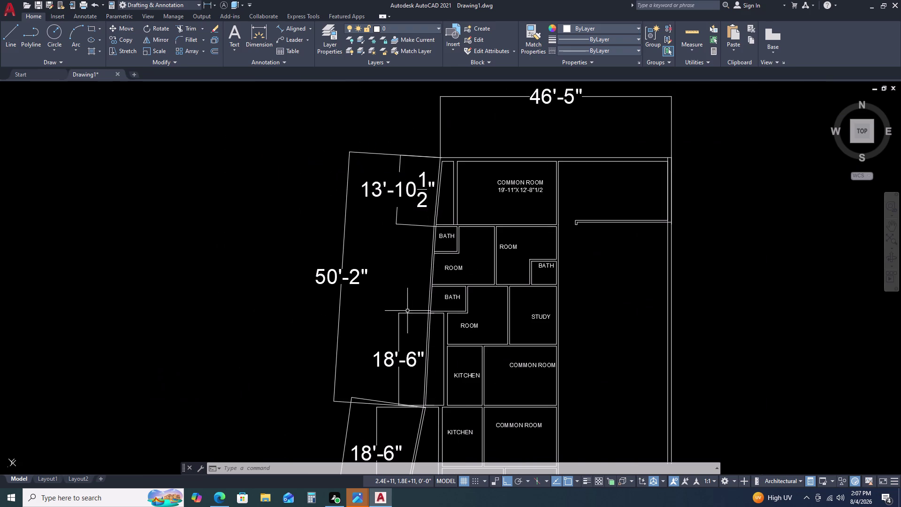
middle_drag(420, 412, 425, 368)
scroll(up, 3)
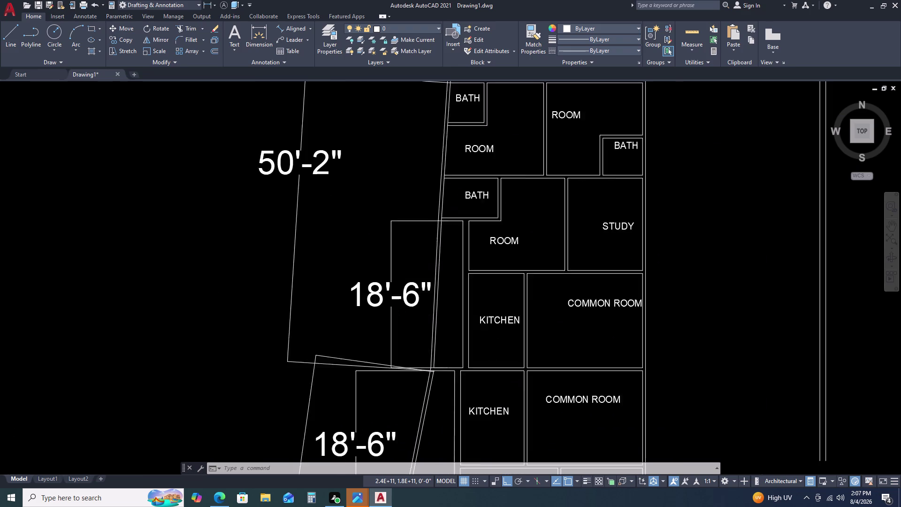
scroll(up, 3)
click(443, 391)
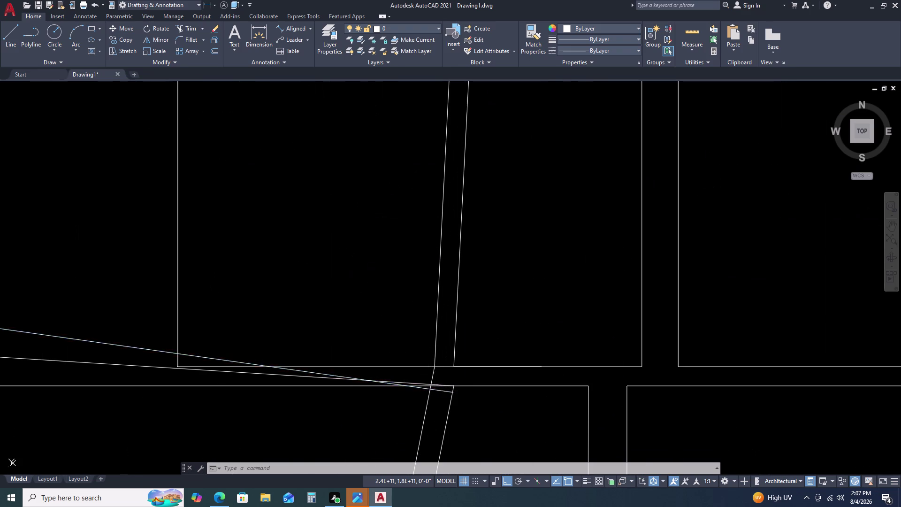
Stretch the slanted boundary dimension's endpoint grip onto the wall corner, then press Esc.
scroll(down, 3)
scroll(up, 3)
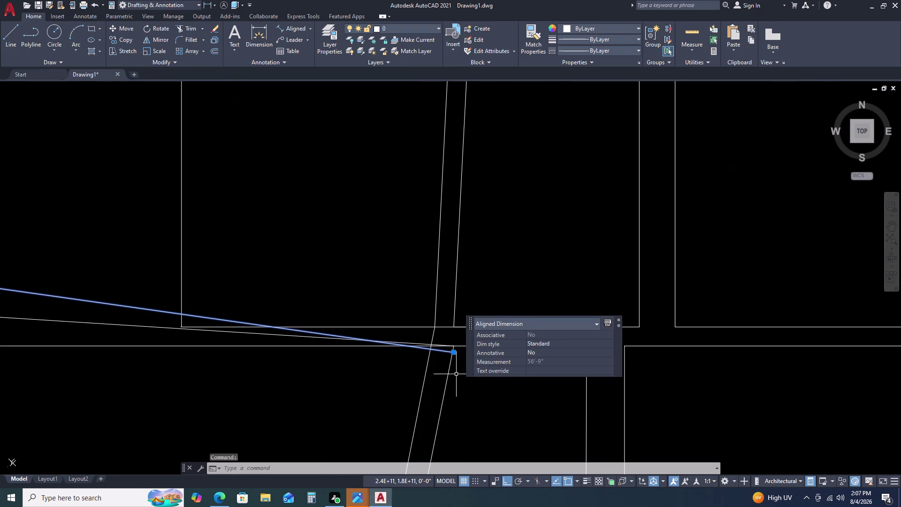
scroll(up, 3)
click(457, 351)
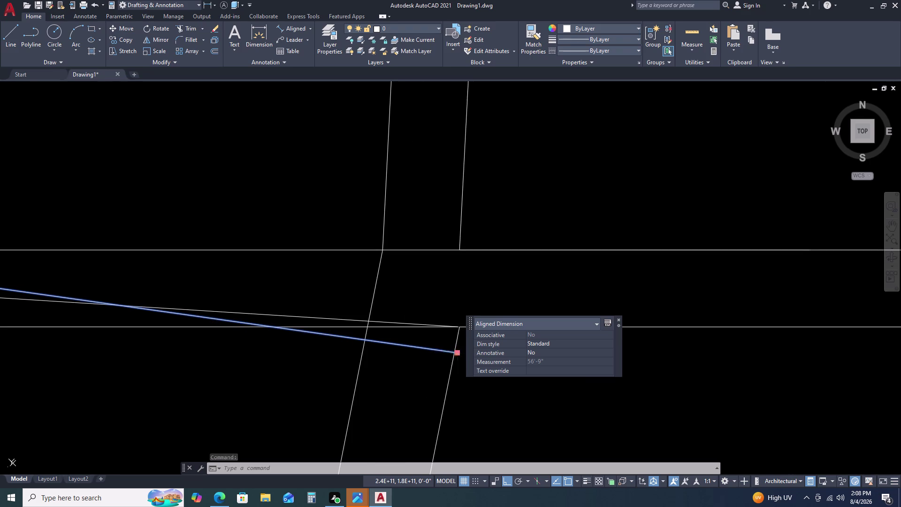
click(460, 327)
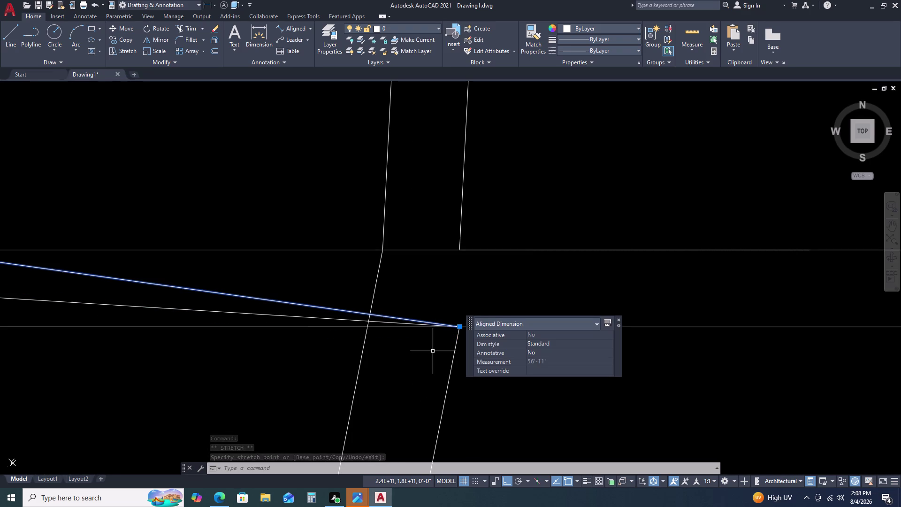
key(Escape)
scroll(down, 3)
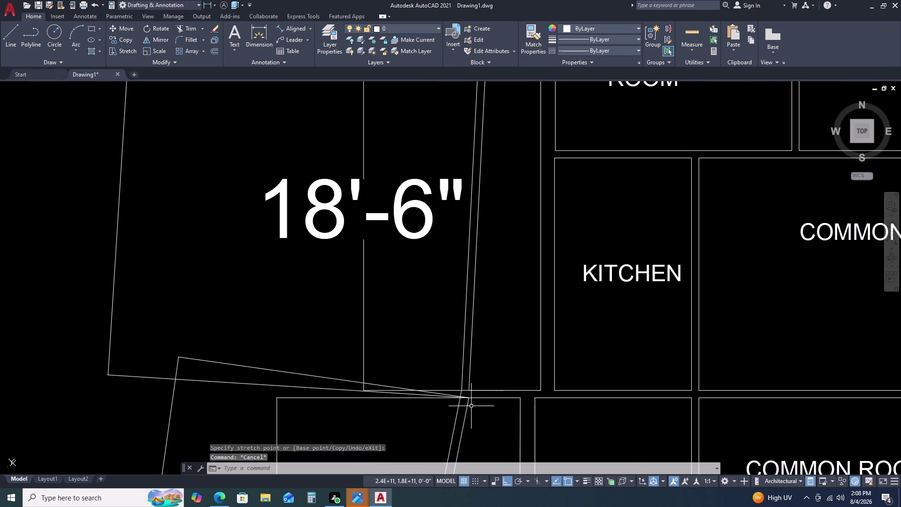
scroll(down, 3)
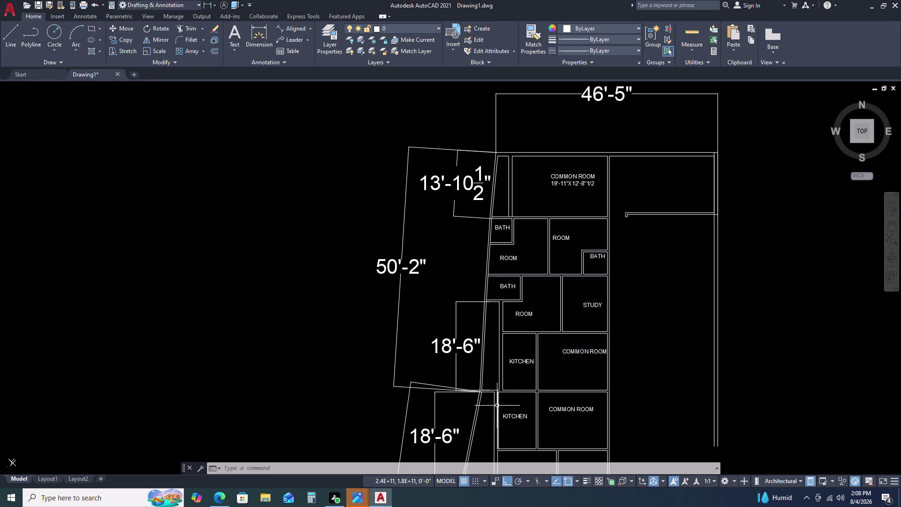
Pan and zoom down to the bottom room and select its bottom wall line.
key(Escape)
scroll(down, 3)
middle_drag(481, 388, 486, 288)
middle_click(485, 285)
middle_drag(490, 344, 463, 260)
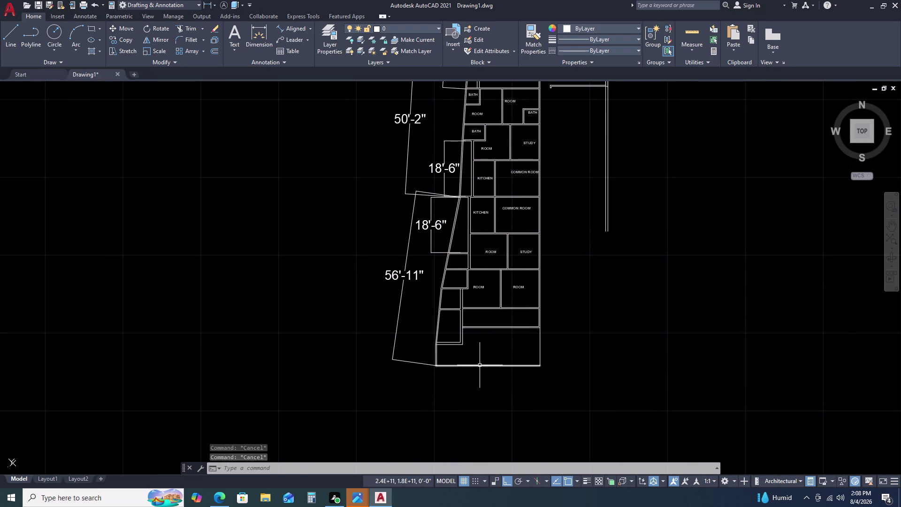
scroll(up, 3)
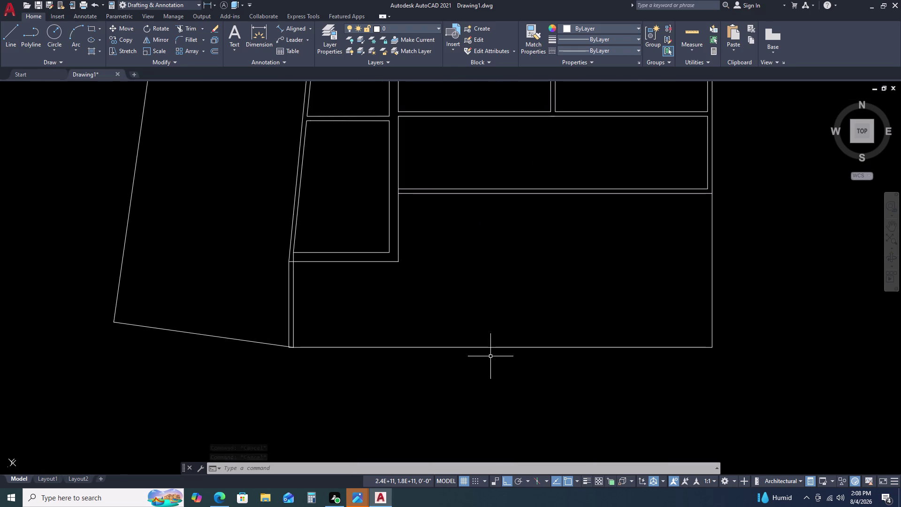
click(418, 347)
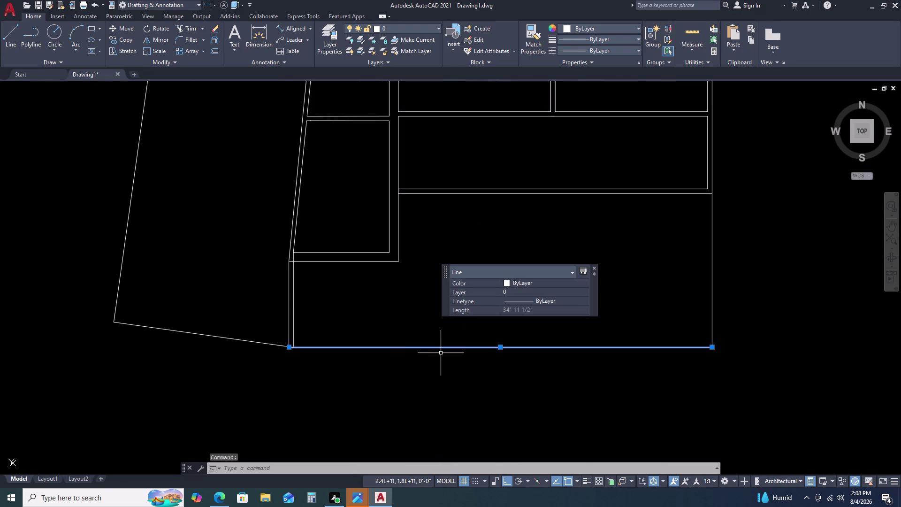
Start OFFSET with a distance of 2.05.
text(O)
key(space)
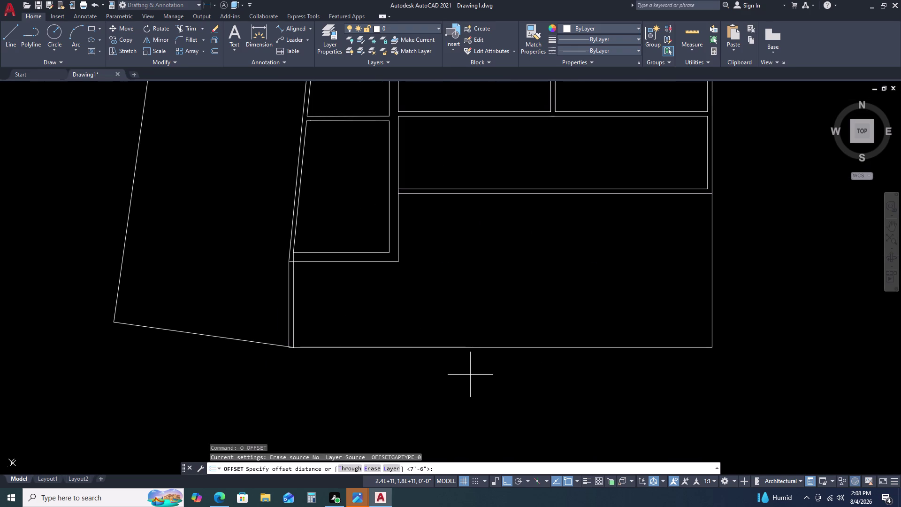
text(0.25)
key(BackSpace)
key(BackSpace)
key(BackSpace)
key(BackSpace)
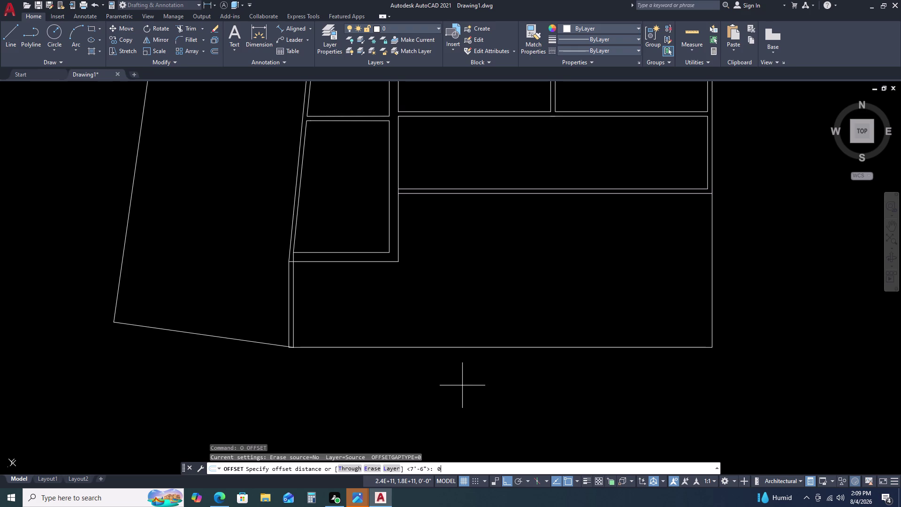
key(2)
key(period)
text(0)
text(.56)
key(BackSpace)
key(BackSpace)
key(BackSpace)
key(5)
key(Return)
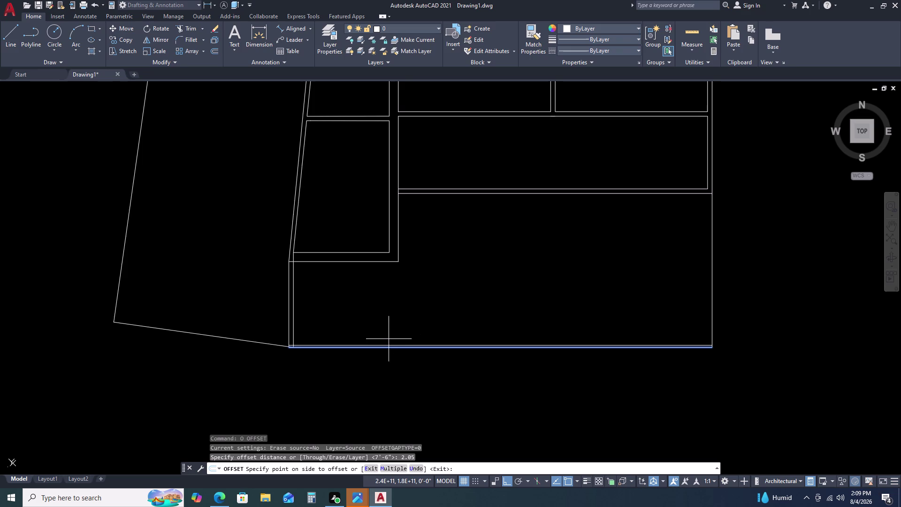
Place the 2.05 offset copy just below the bottom wall line.
scroll(up, 3)
click(384, 315)
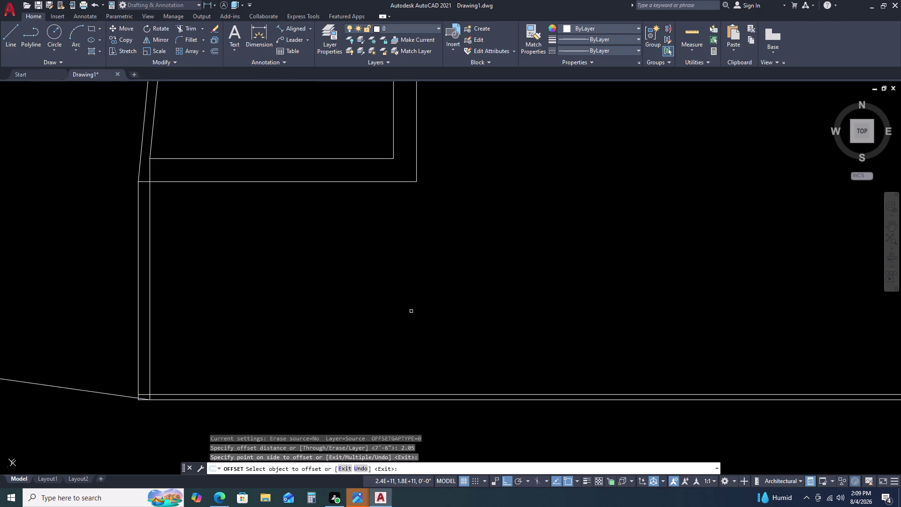
scroll(down, 3)
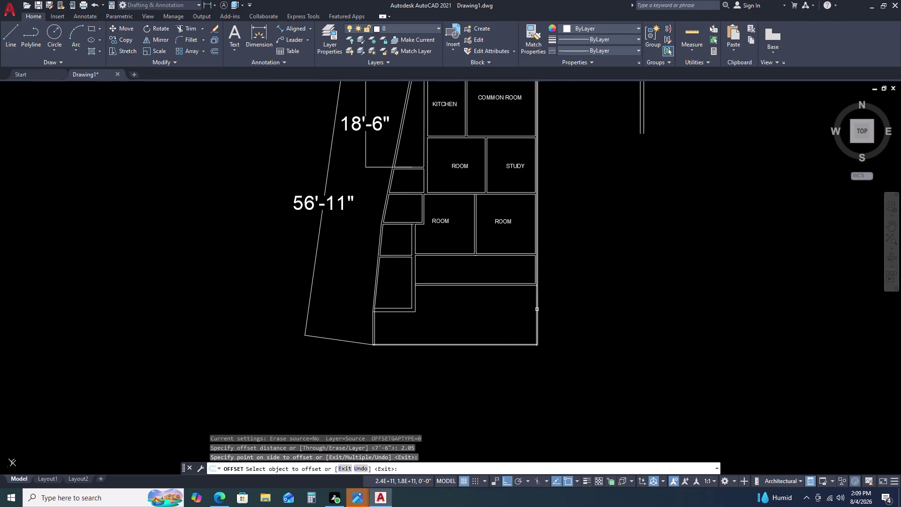
key(Escape)
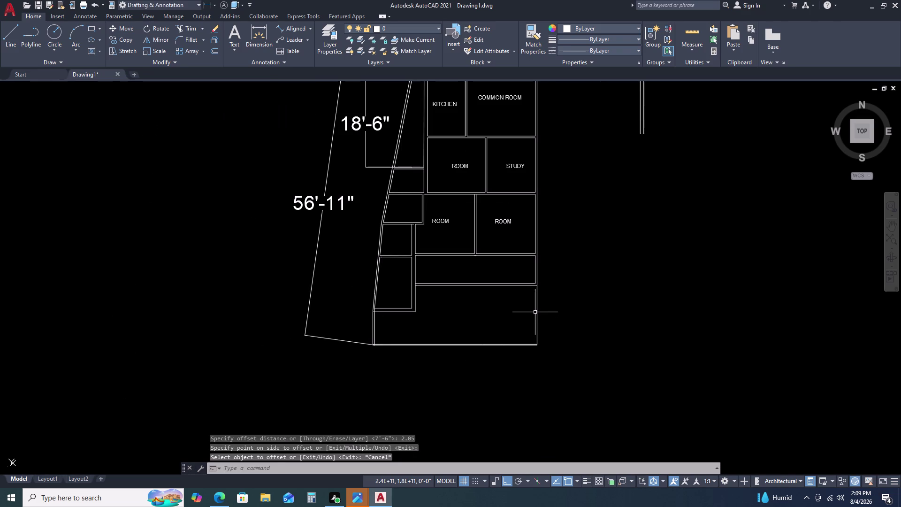
Draw the right wall line from the bottom-right corner up to the room above.
text(L)
key(space)
scroll(up, 3)
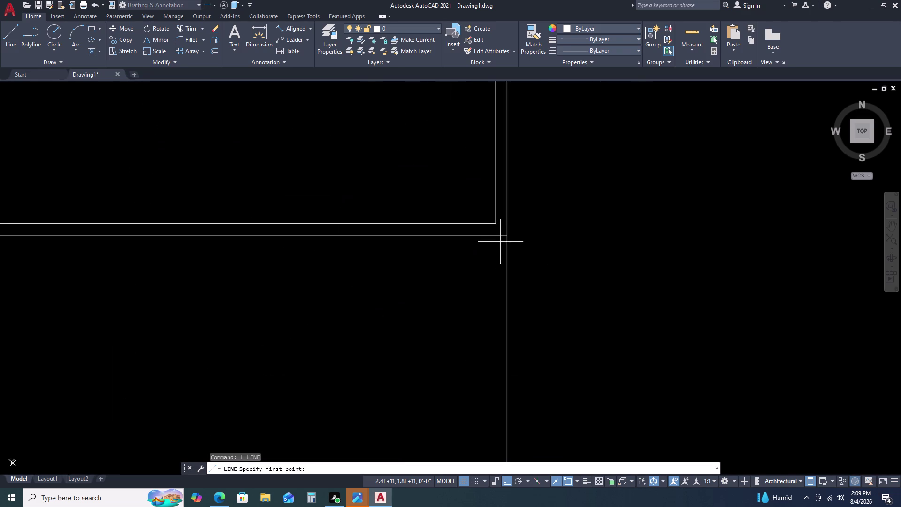
click(506, 237)
scroll(down, 3)
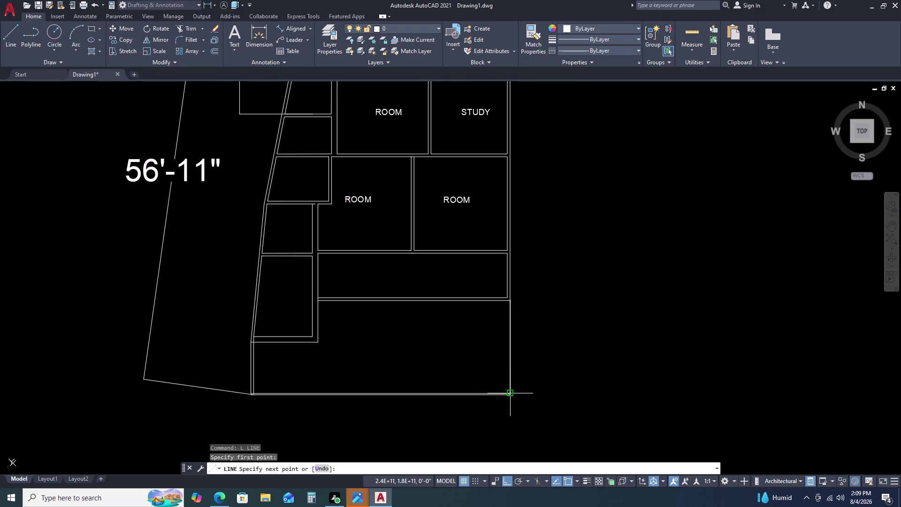
scroll(up, 3)
click(498, 393)
key(Escape)
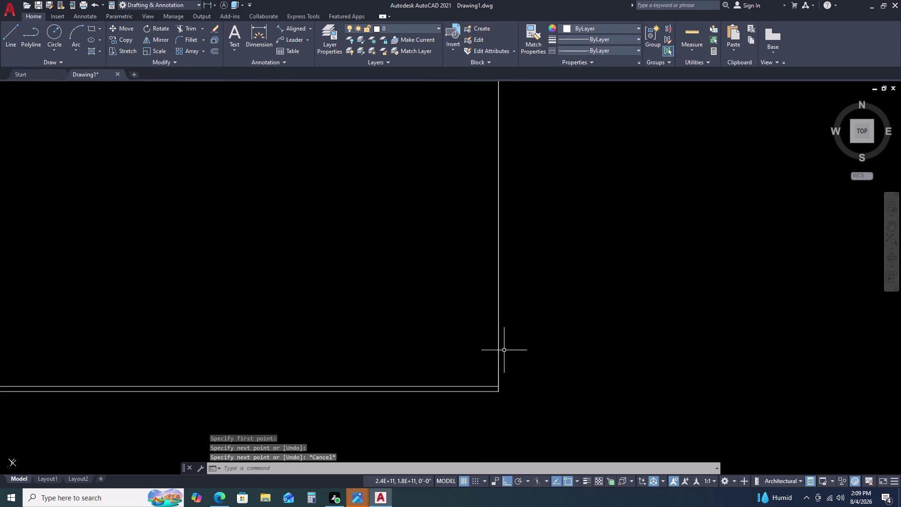
Check the new right wall line's 12'-8 1/2" length and start another offset.
scroll(down, 3)
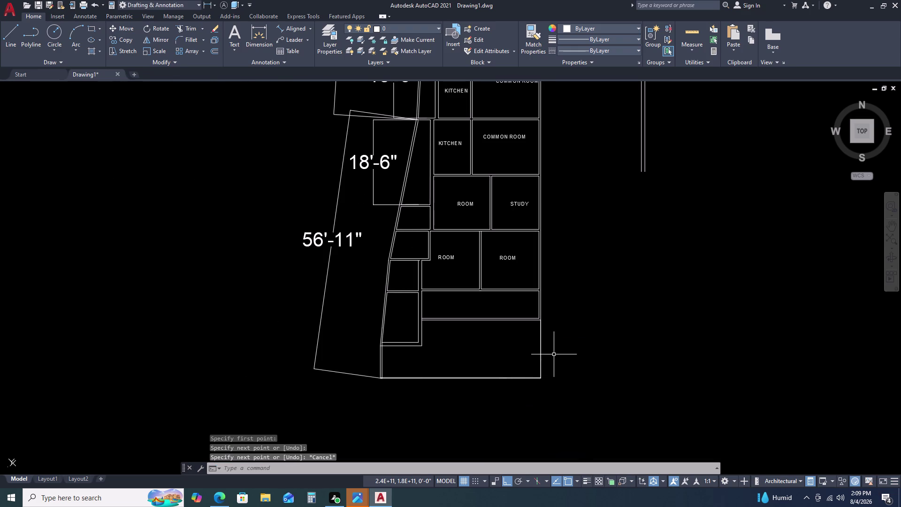
click(540, 338)
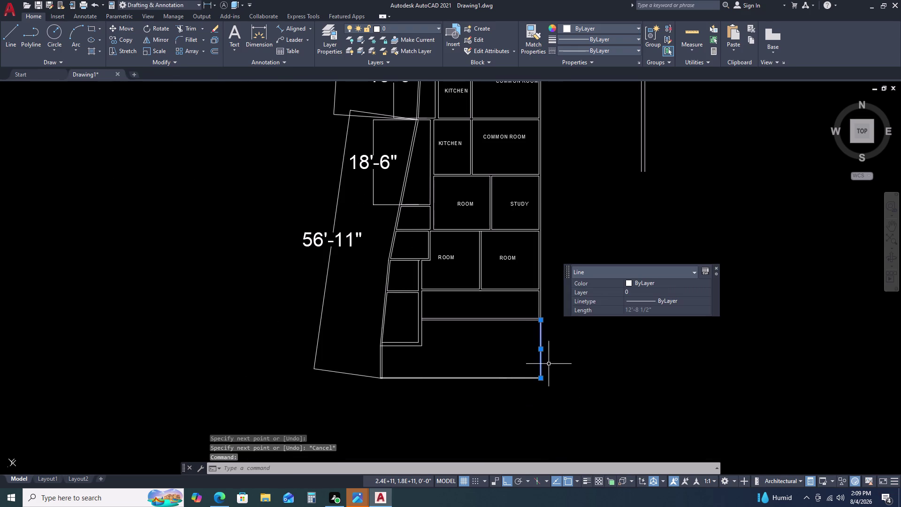
key(o)
key(space)
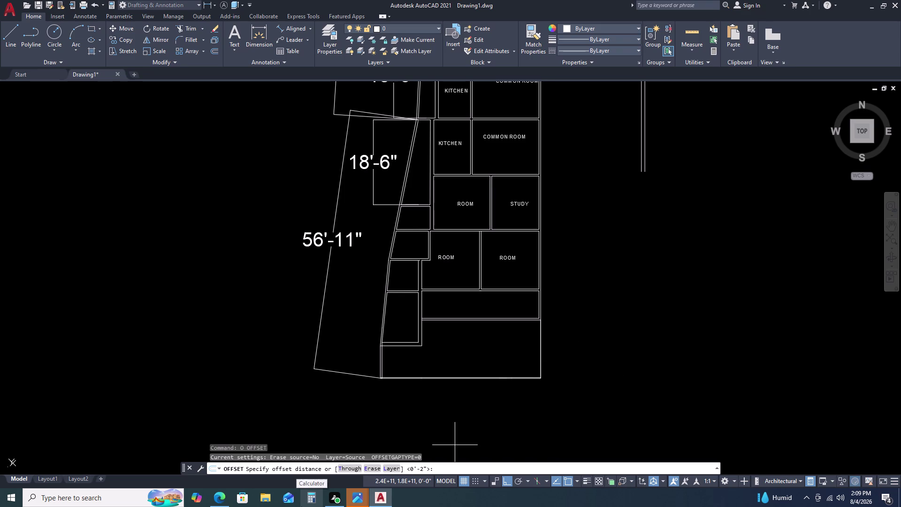
Offset the bottom room's right wall 2.05 units to its outside.
text(2.05)
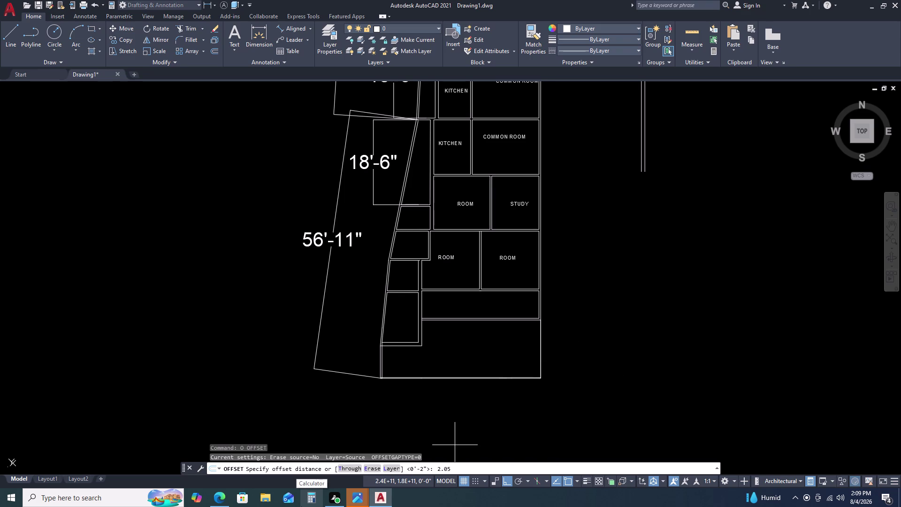
key(Return)
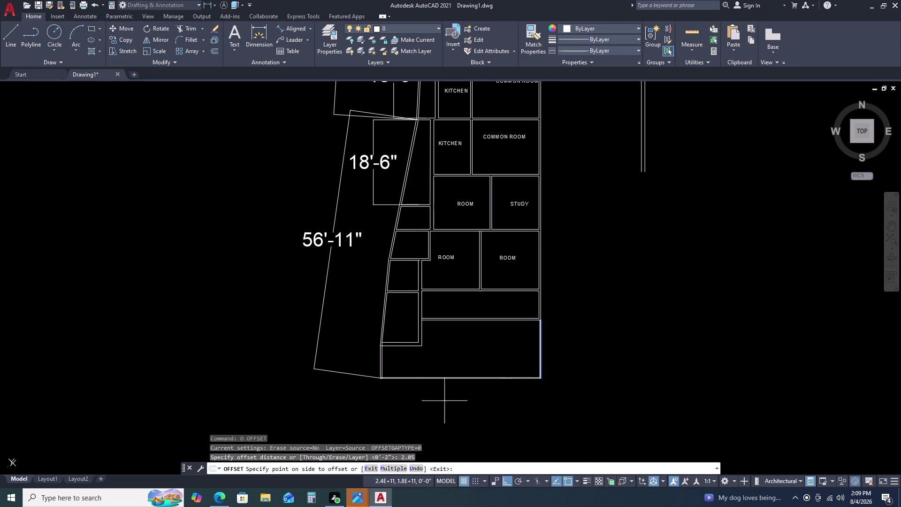
scroll(up, 3)
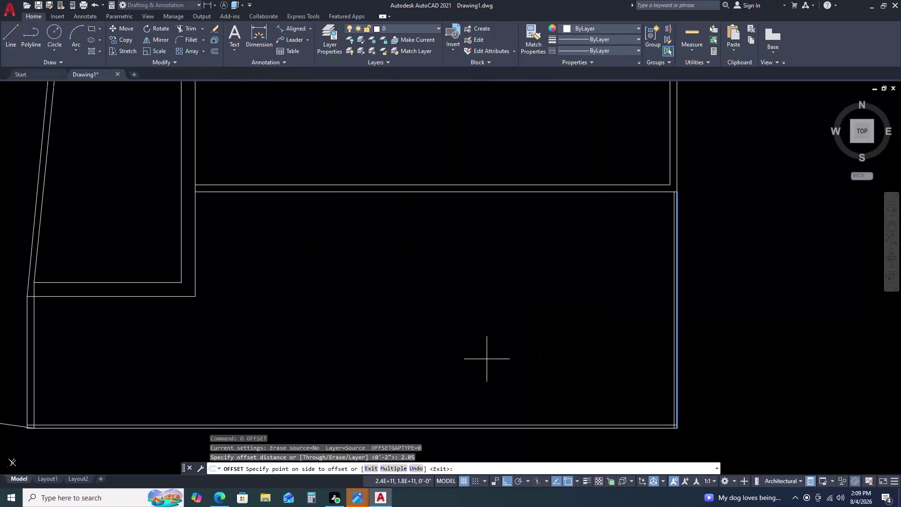
click(566, 357)
click(560, 357)
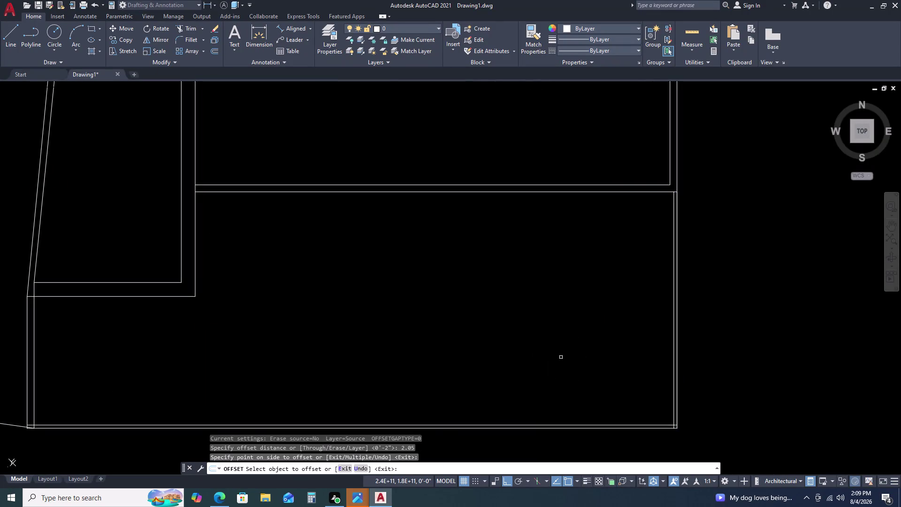
key(Escape)
Try a fillet on two corner wall lines, then delete the stray wall line there.
text(F)
key(space)
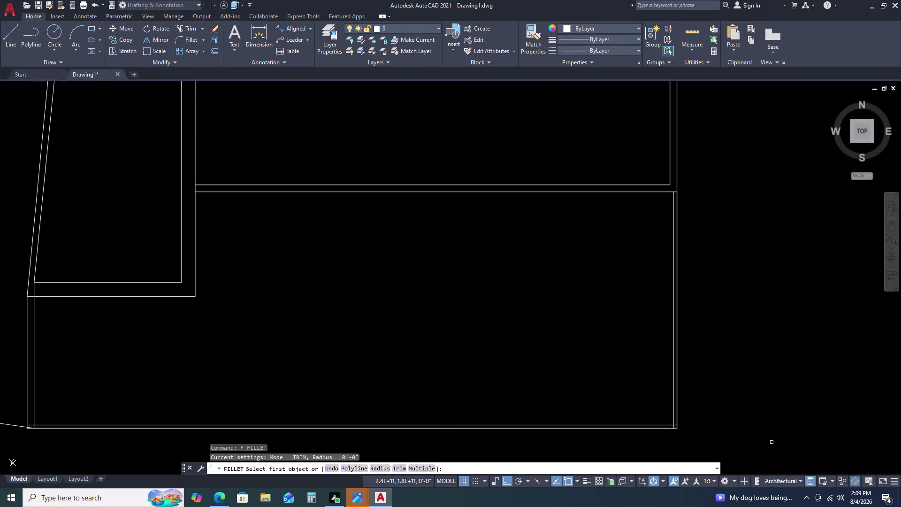
scroll(up, 3)
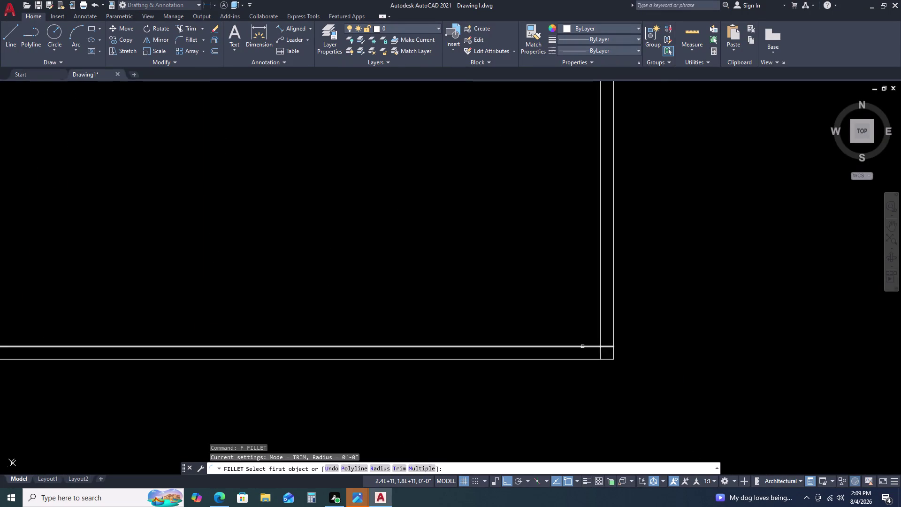
click(582, 347)
click(601, 331)
key(Escape)
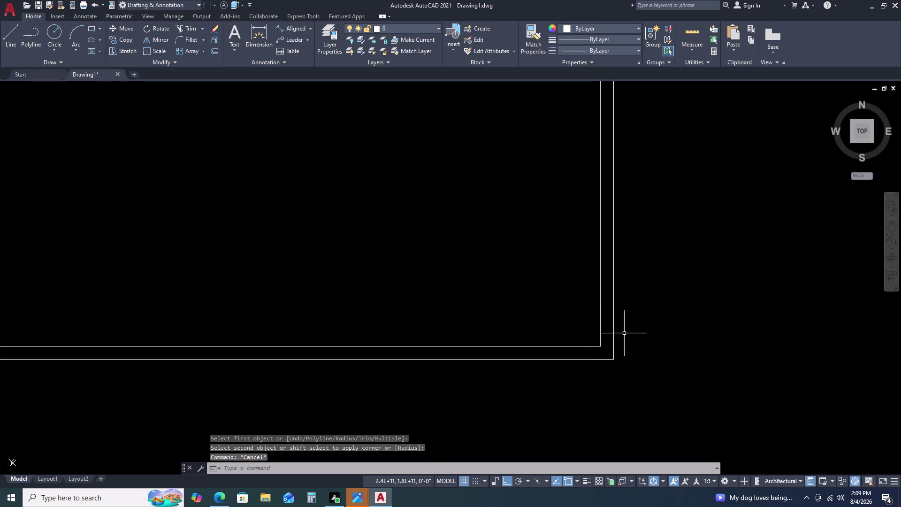
click(614, 337)
key(Delete)
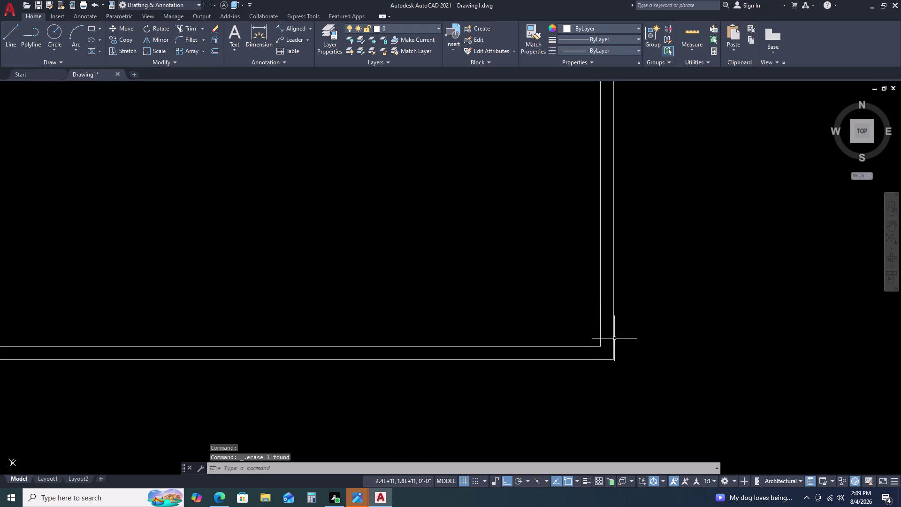
scroll(down, 3)
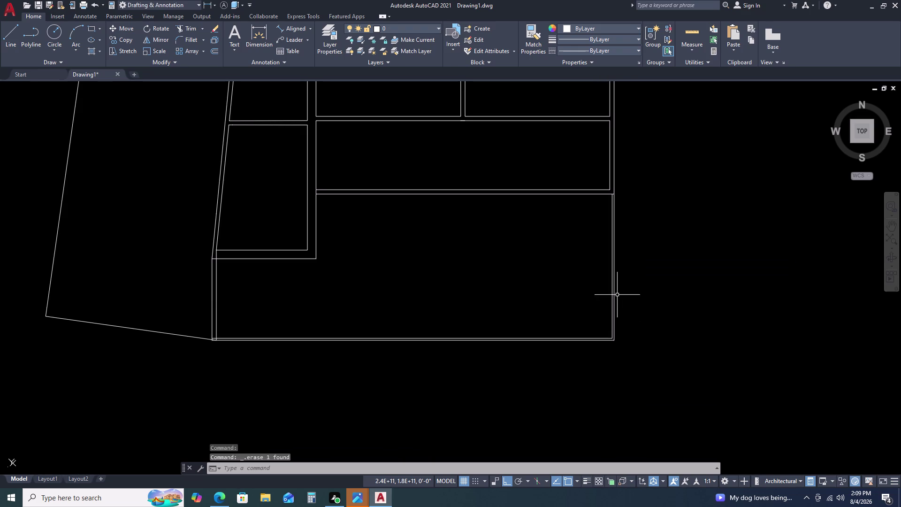
Attempt a fillet on the upper horizontal wall line, then abandon it.
text(F)
key(space)
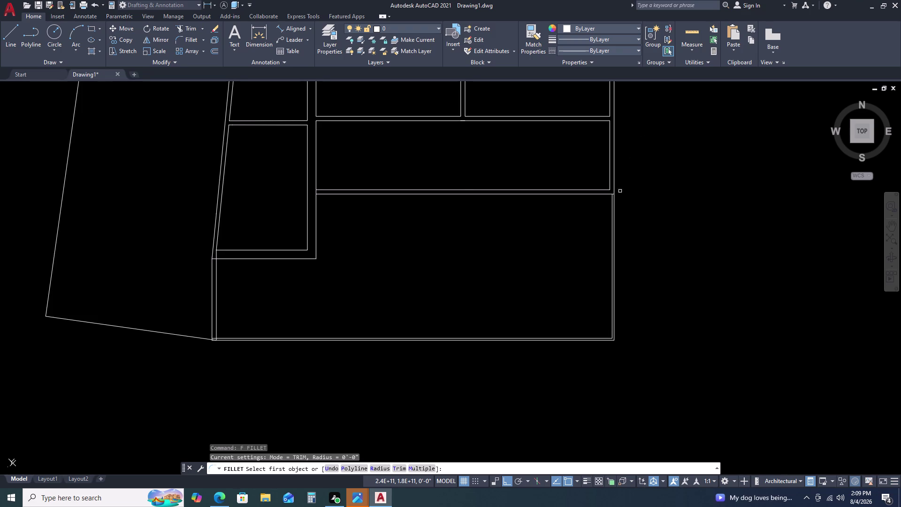
scroll(up, 3)
scroll(up, 3)
click(622, 205)
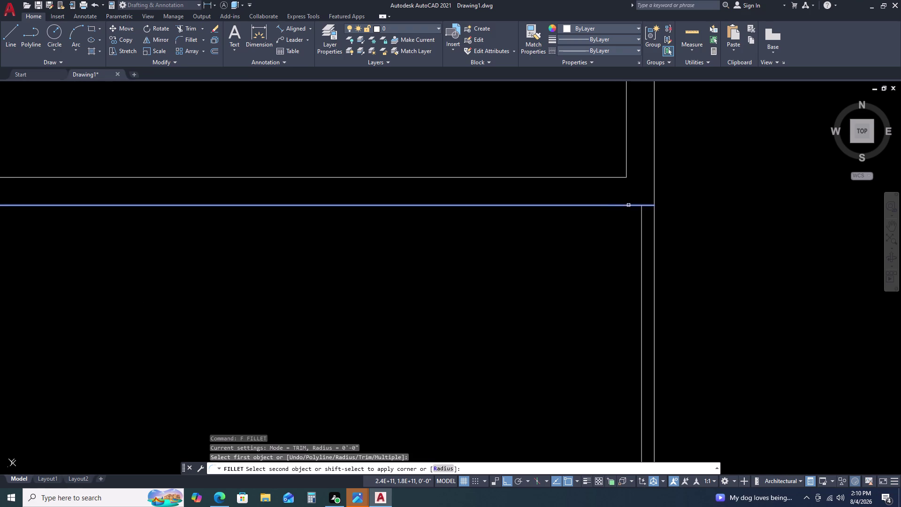
click(641, 214)
scroll(down, 3)
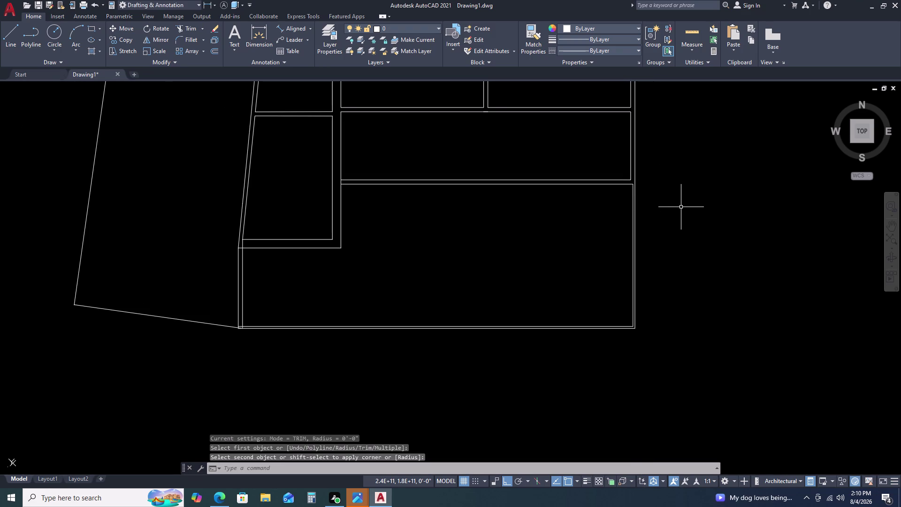
key(Escape)
Fillet the two inner wall lines into a square lower-left corner.
key(f)
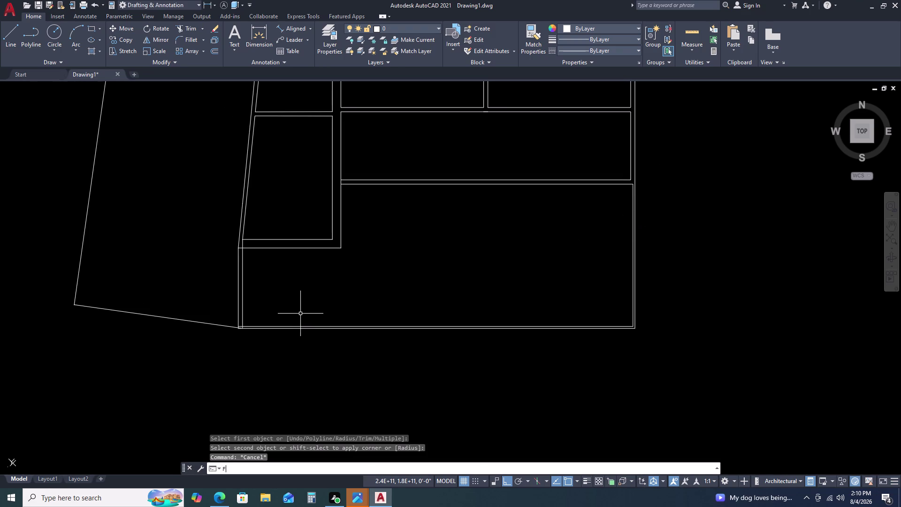
key(space)
scroll(up, 3)
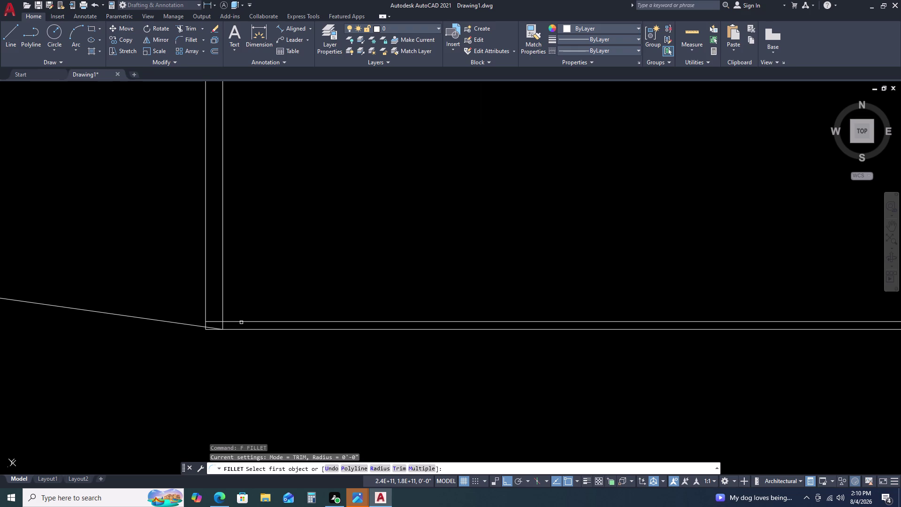
click(241, 322)
click(223, 305)
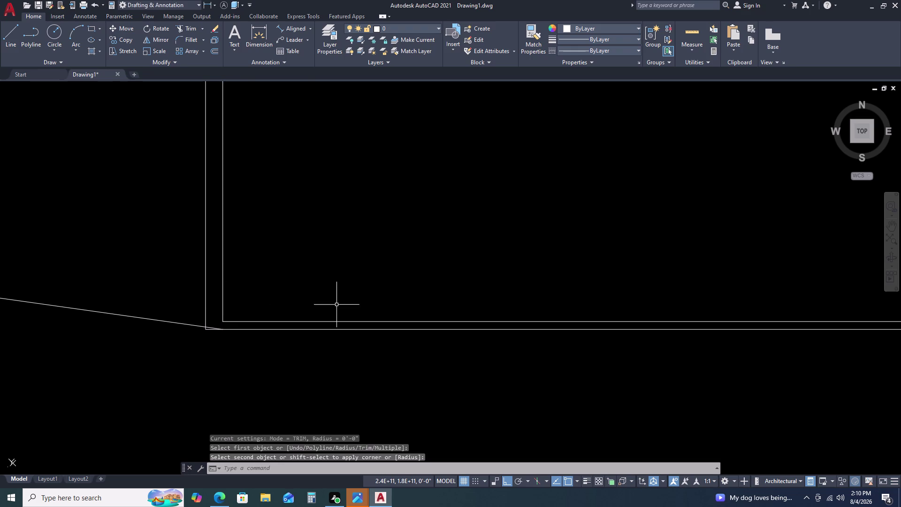
scroll(down, 3)
key(Escape)
scroll(down, 3)
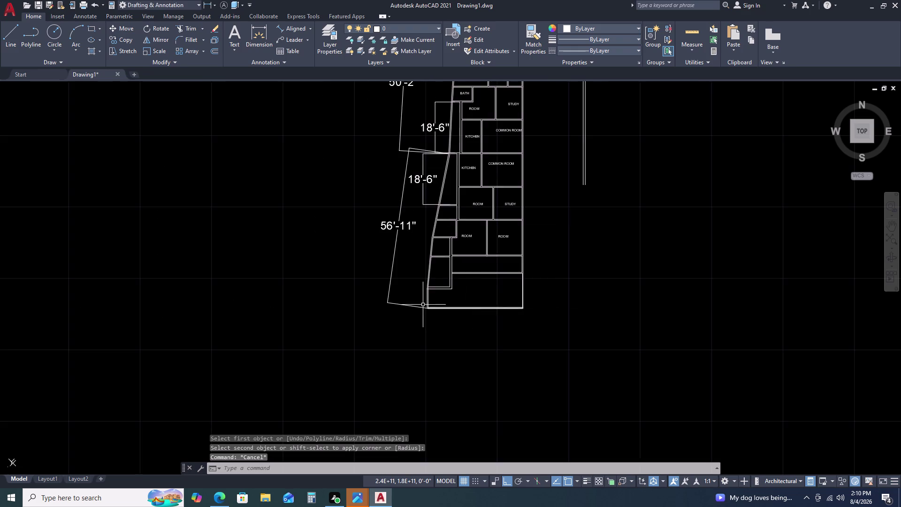
scroll(up, 3)
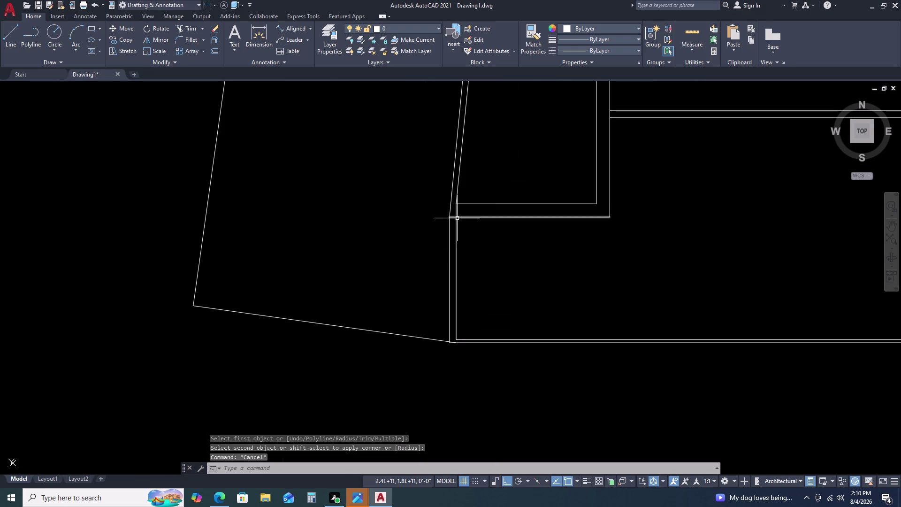
Cancel a further fillet and pan the view around the wall corner.
key(f)
key(space)
scroll(up, 3)
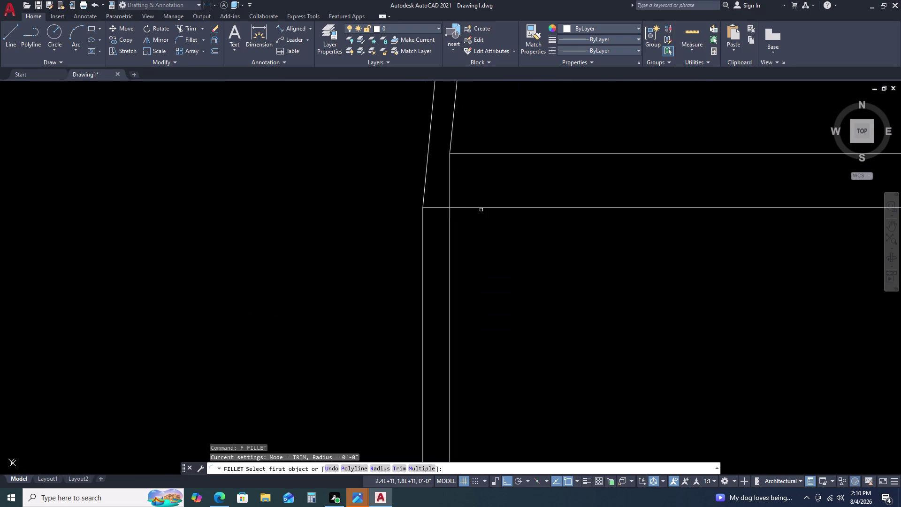
key(Escape)
scroll(down, 3)
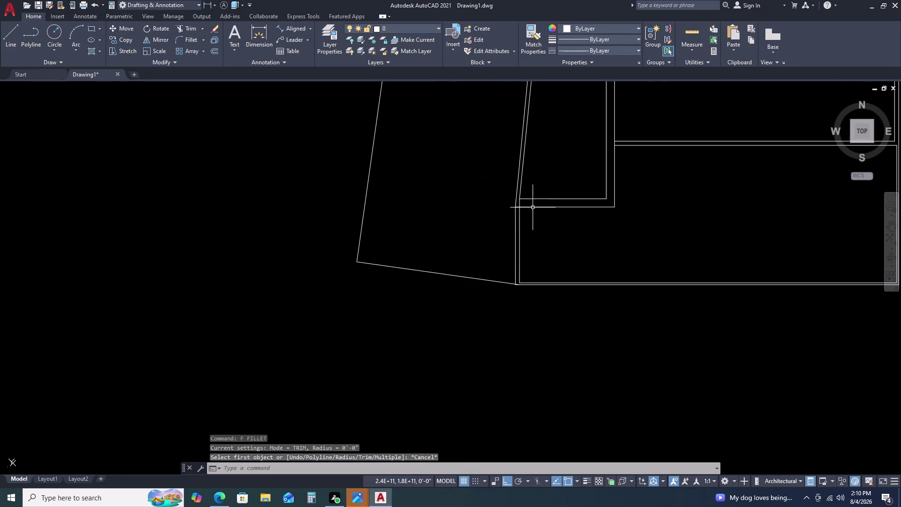
middle_click(550, 214)
middle_drag(541, 215, 505, 216)
middle_drag(499, 215, 489, 216)
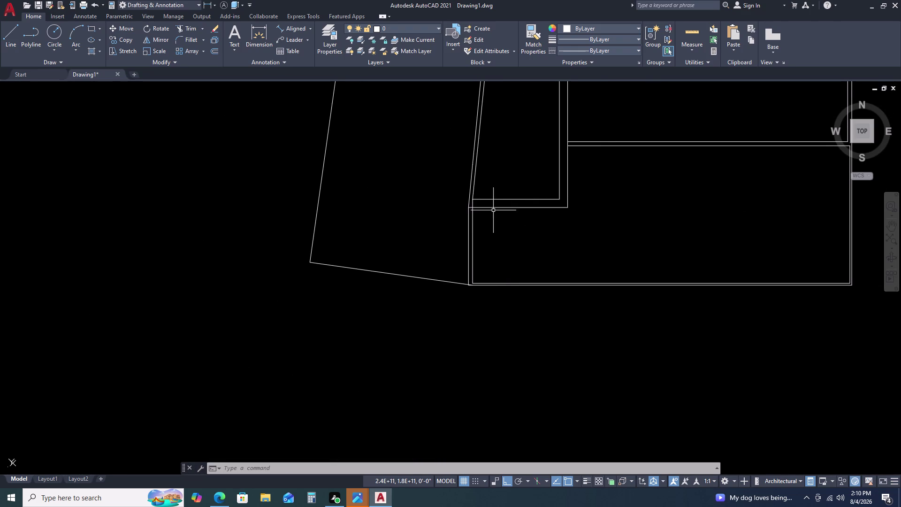
Erase the roughly 34'-5" inner bottom wall line of the lowest room.
scroll(down, 3)
middle_drag(535, 224, 480, 224)
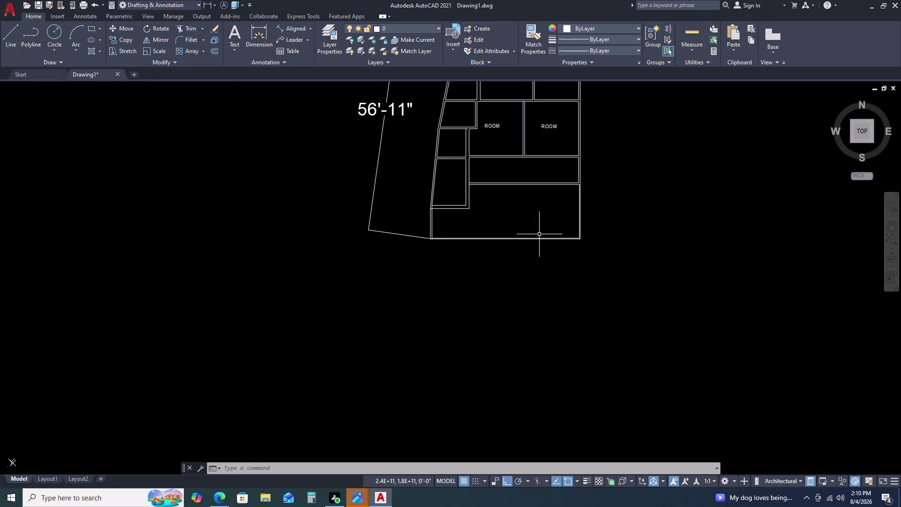
scroll(up, 3)
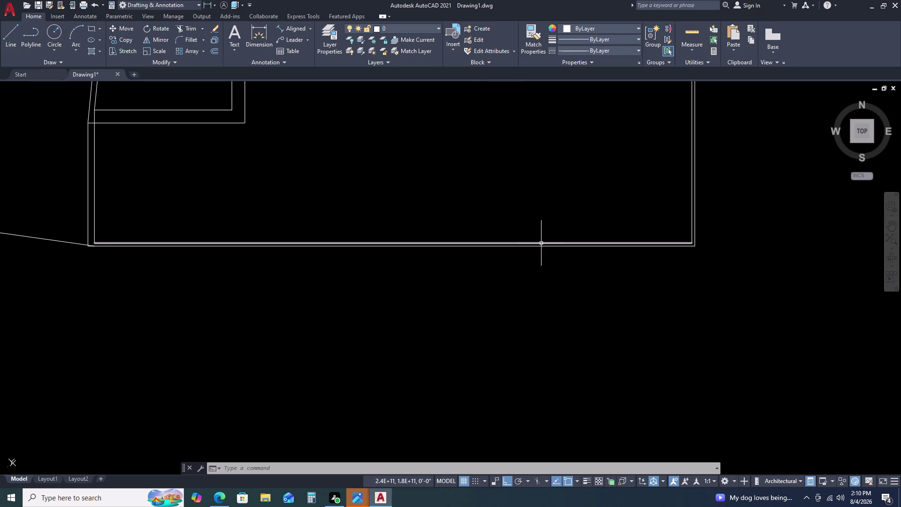
click(541, 243)
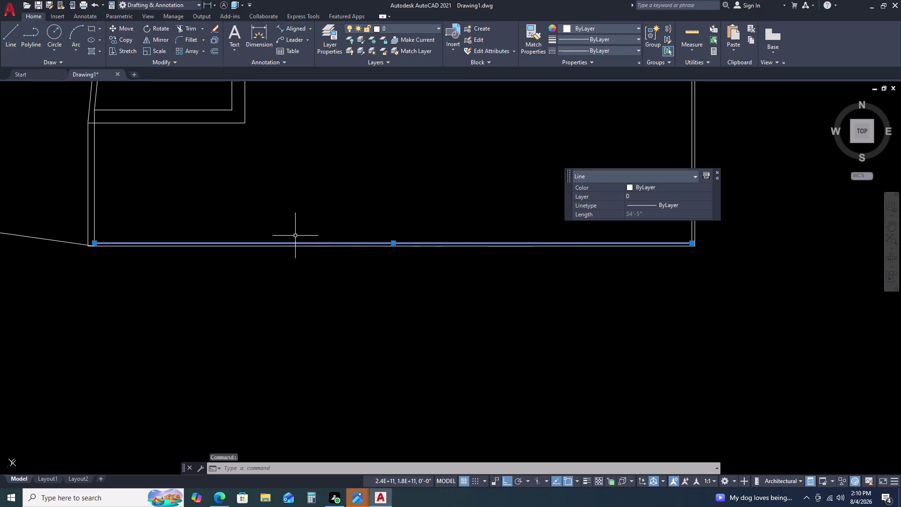
key(Delete)
scroll(down, 3)
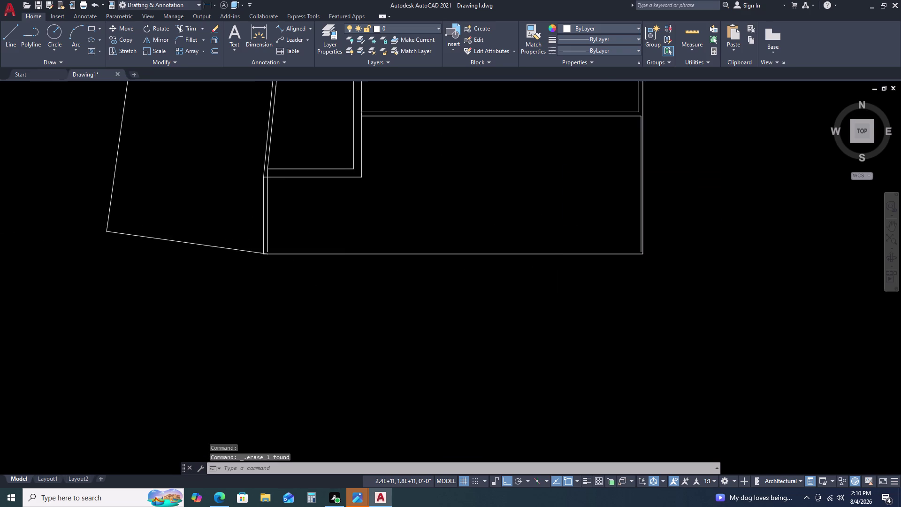
middle_drag(555, 248, 553, 239)
middle_click(554, 239)
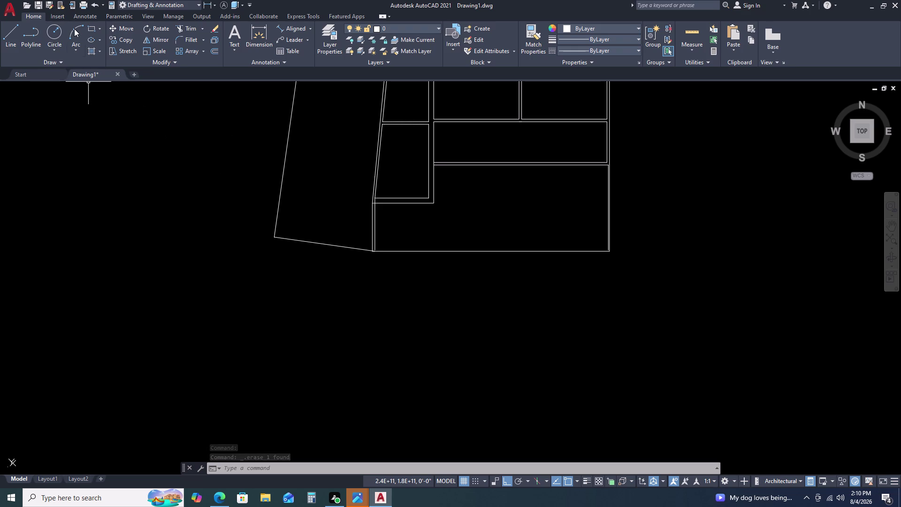
click(74, 49)
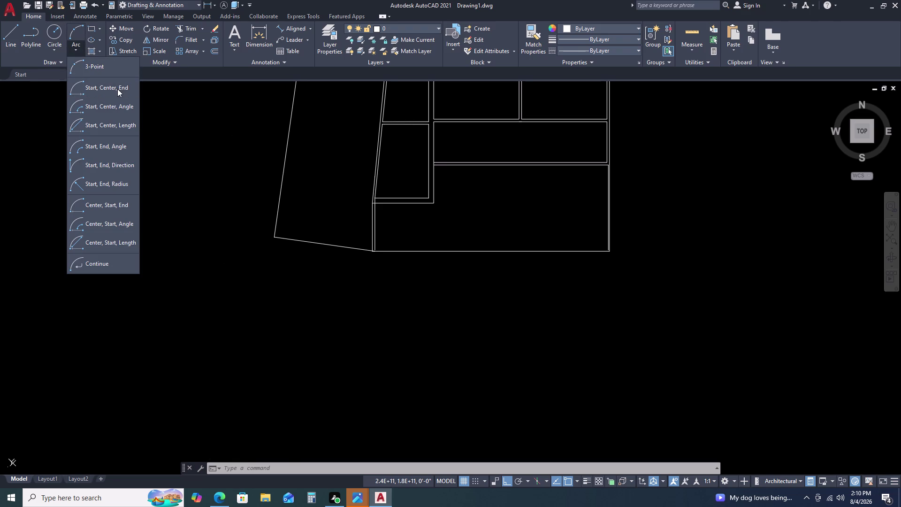
click(115, 167)
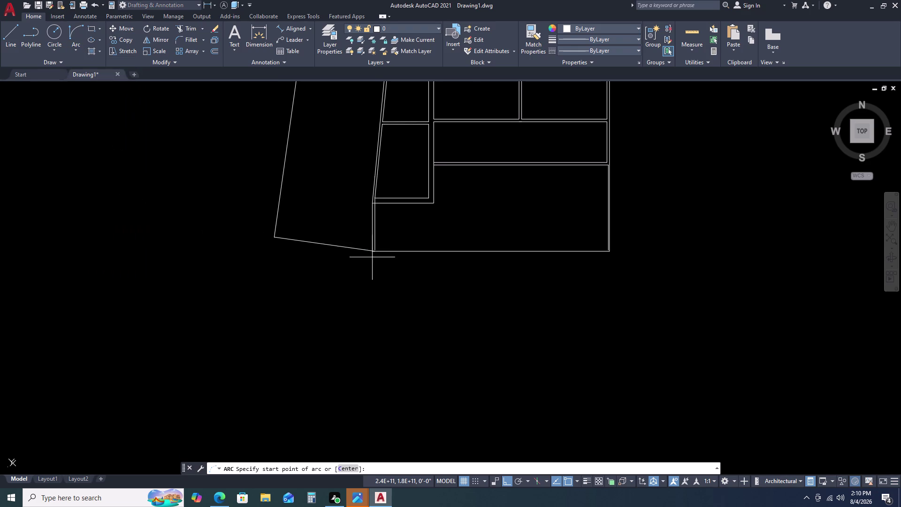
scroll(up, 3)
scroll(up, 3)
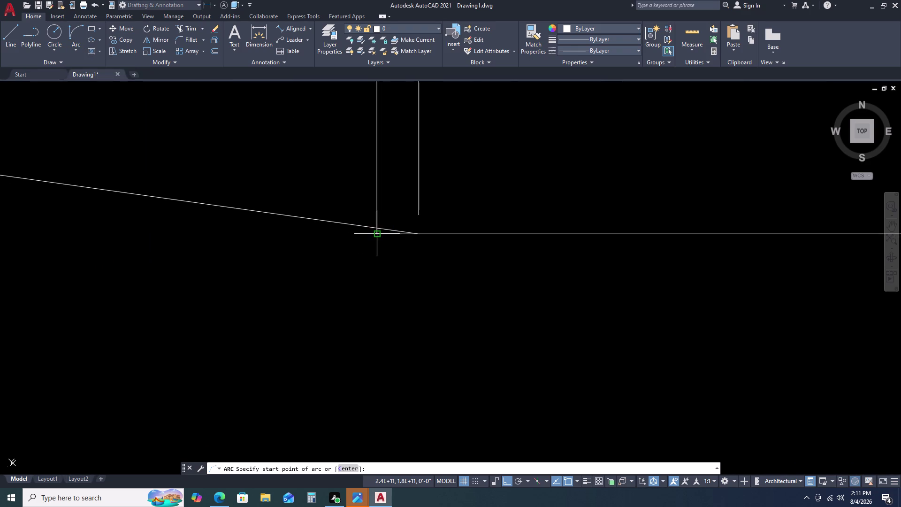
click(375, 234)
scroll(down, 3)
middle_drag(738, 217, 689, 232)
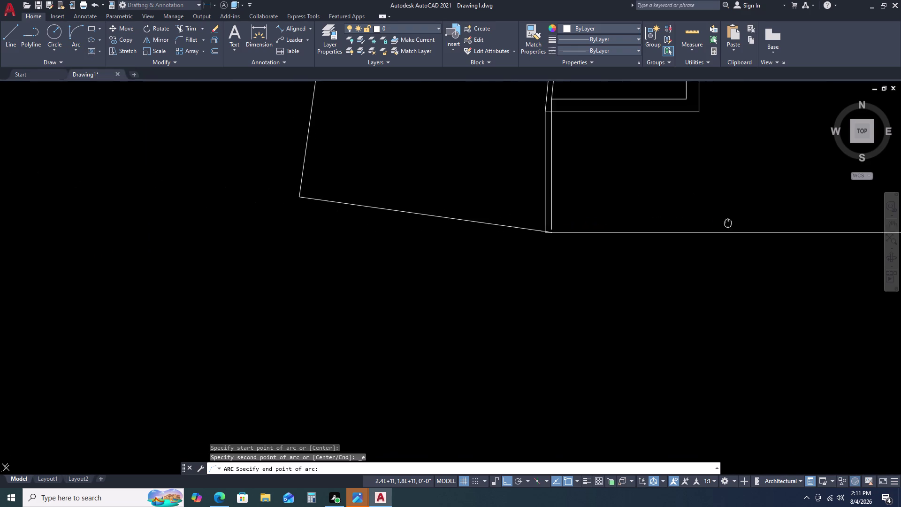
middle_drag(689, 232, 229, 258)
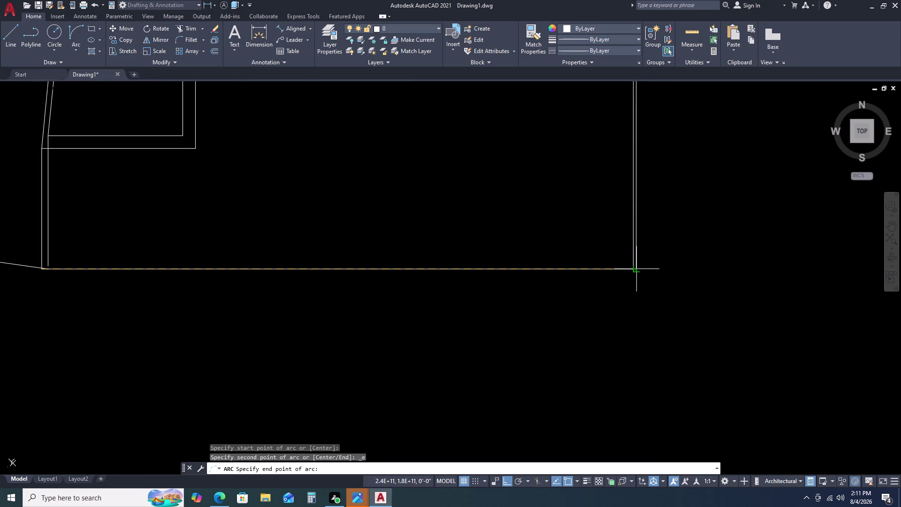
click(637, 269)
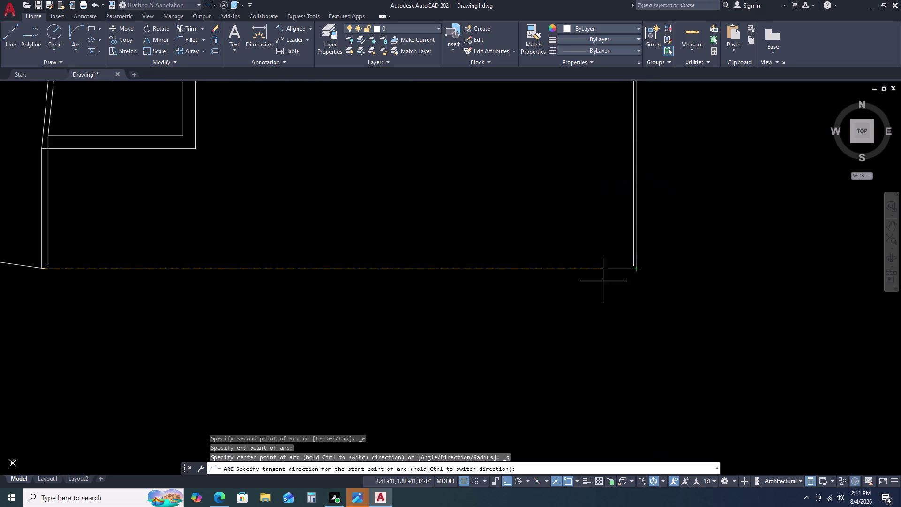
scroll(down, 3)
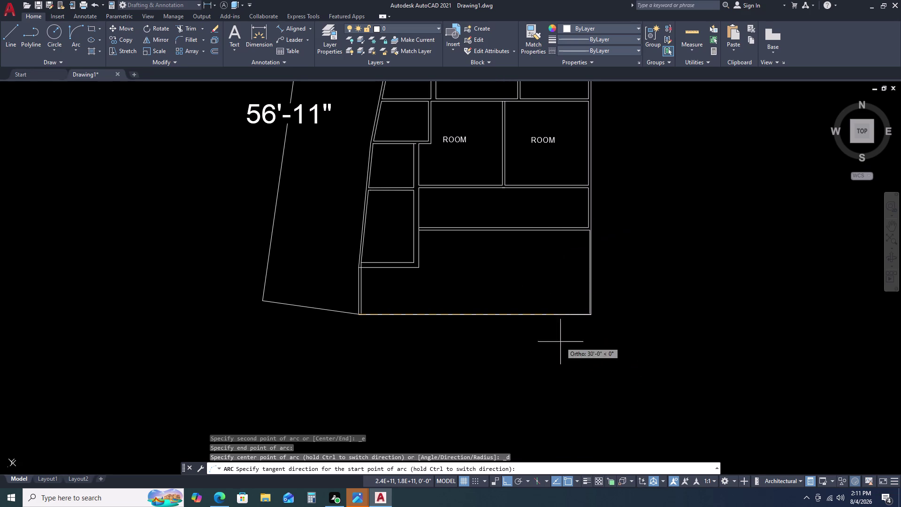
scroll(down, 3)
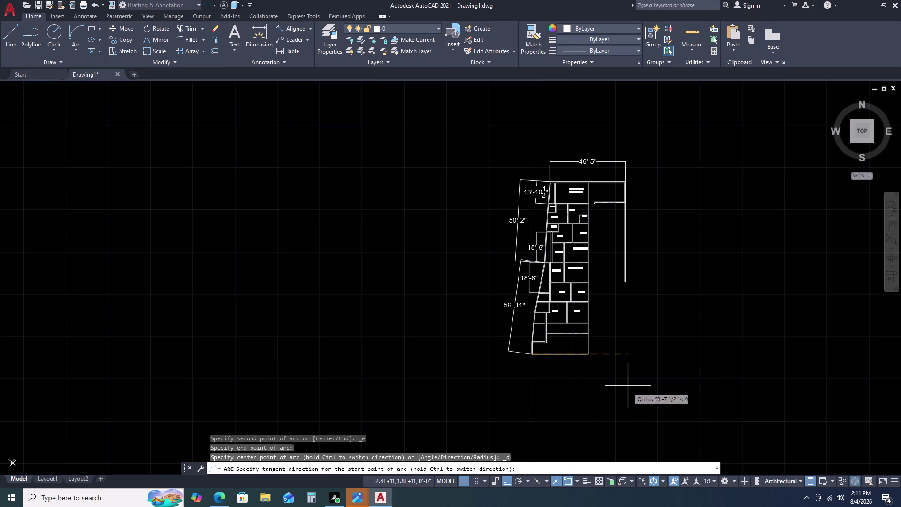
scroll(up, 3)
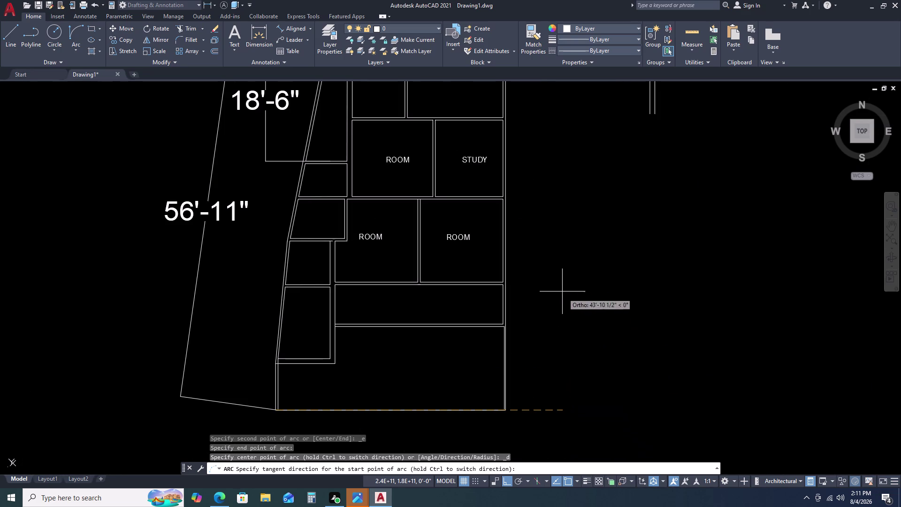
middle_drag(536, 326, 540, 223)
scroll(up, 3)
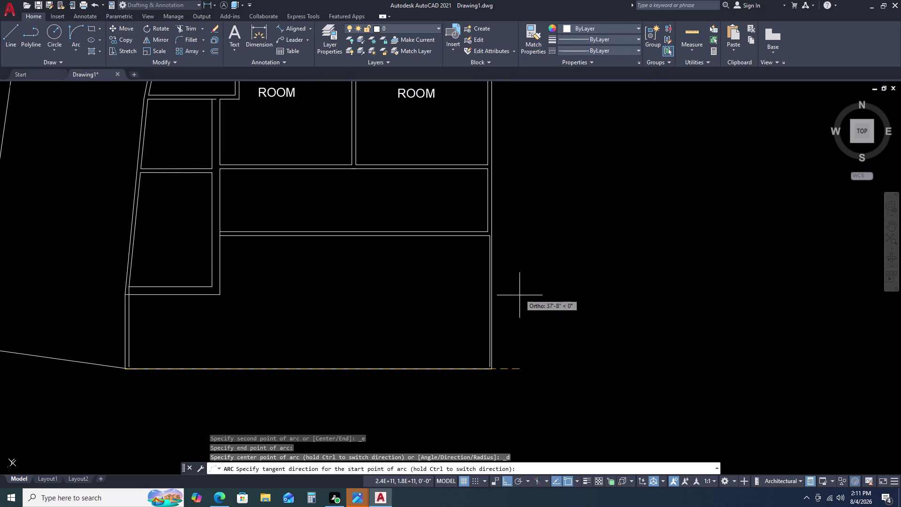
scroll(down, 3)
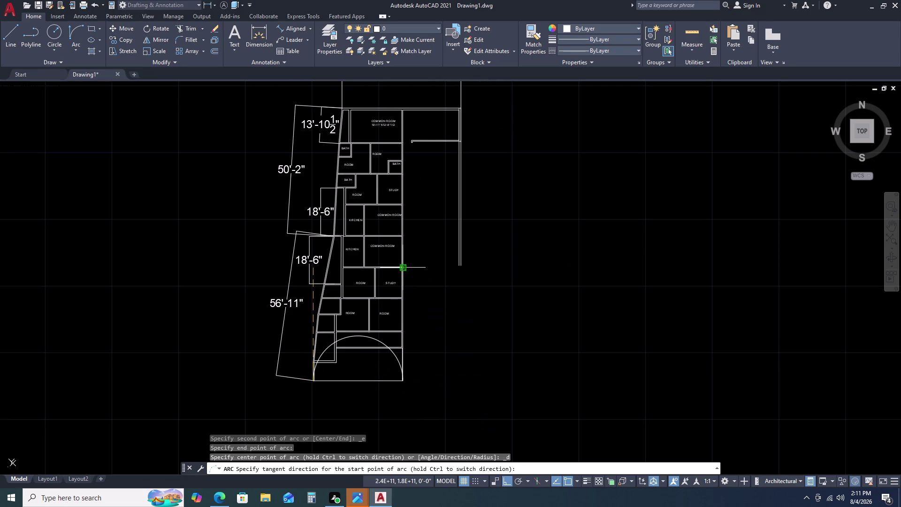
key(Escape)
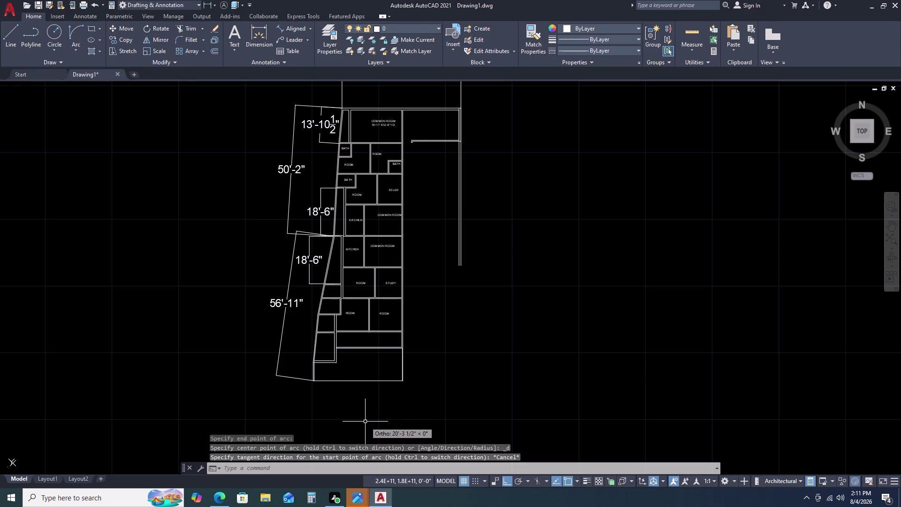
key(space)
Restart the 3-point arc and set its start at the bottom-right corner.
scroll(up, 3)
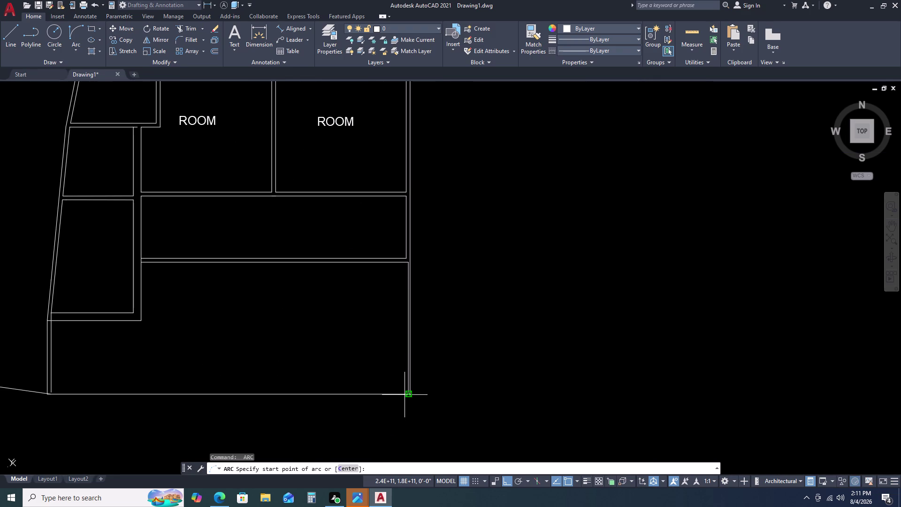
click(409, 400)
key(Escape)
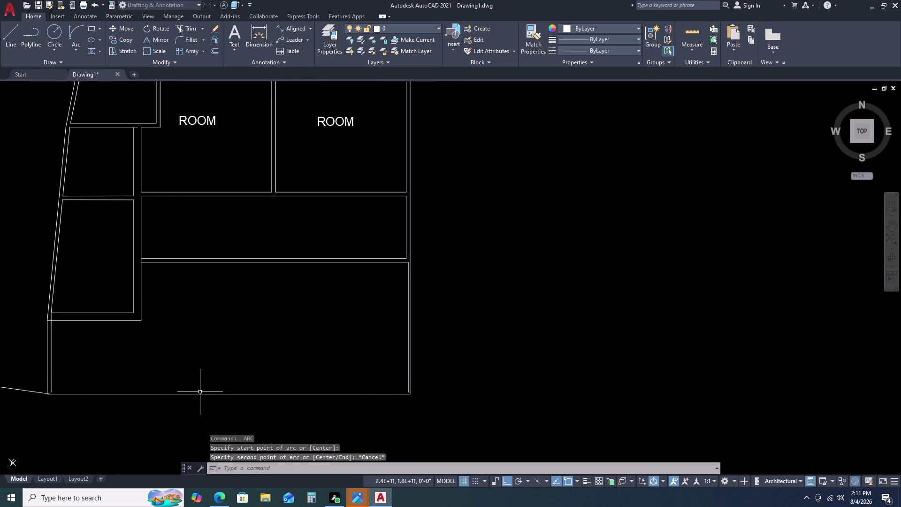
key(space)
middle_drag(374, 336, 409, 293)
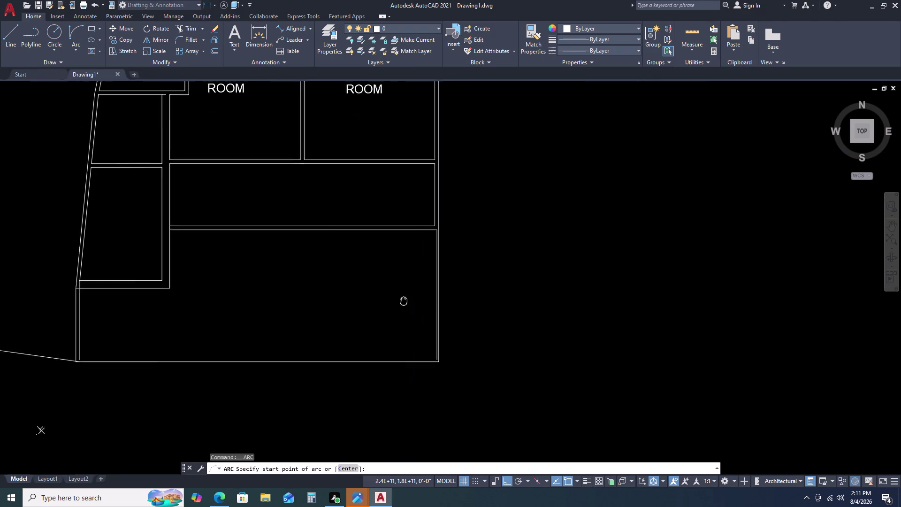
middle_drag(408, 293, 437, 260)
scroll(up, 3)
click(528, 293)
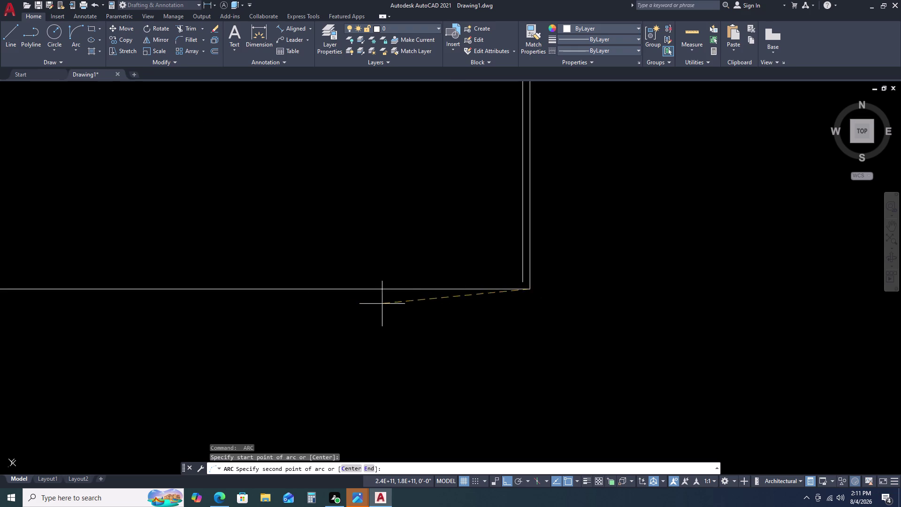
Run the arc through the bottom-left corner and place its last point to flatten it.
scroll(down, 3)
middle_drag(179, 314, 388, 287)
scroll(up, 3)
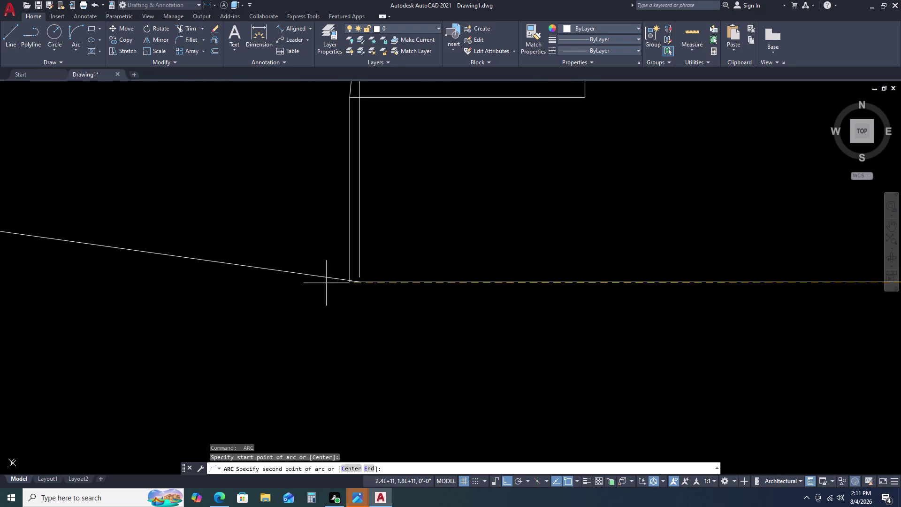
scroll(up, 3)
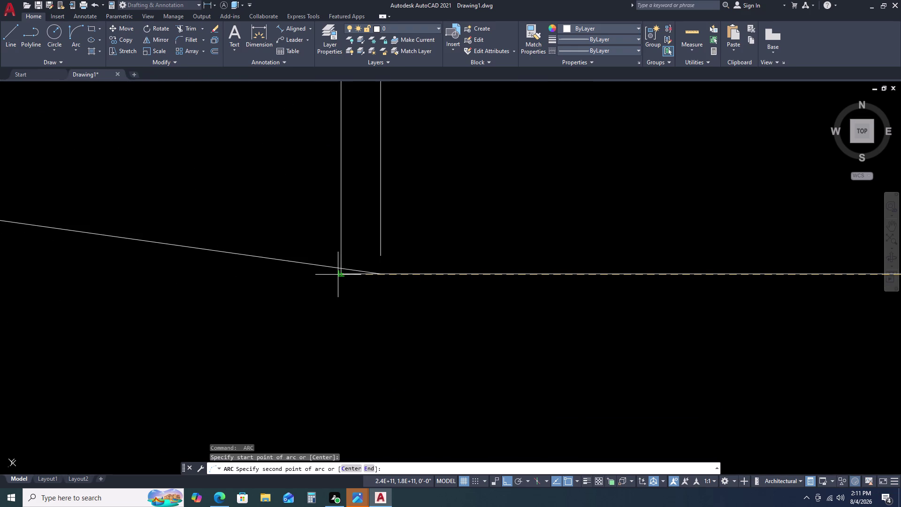
click(340, 274)
scroll(down, 3)
scroll(down, 3)
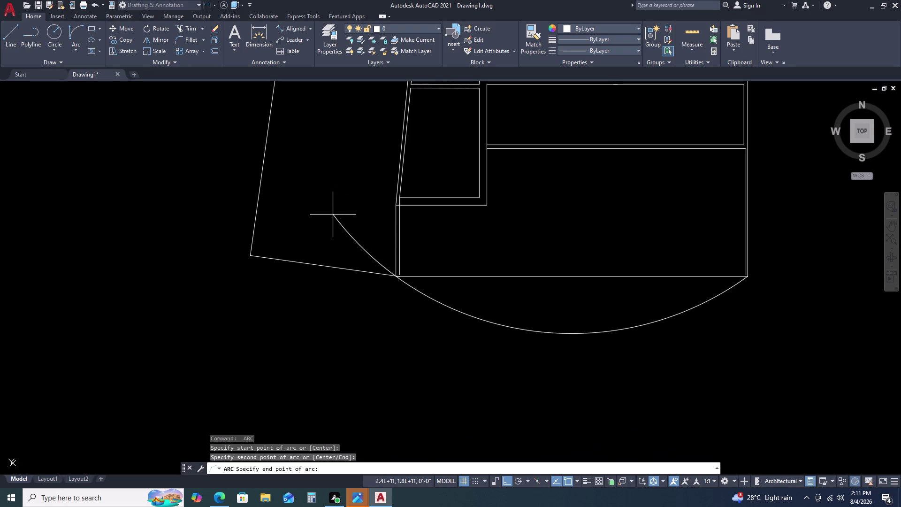
click(320, 256)
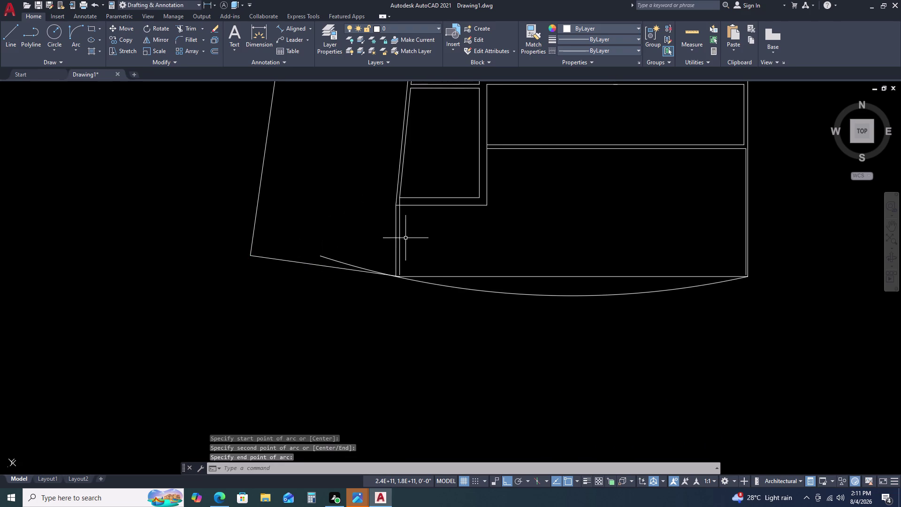
Undo a mistaken trim near the left corner that removed the arc.
key(t)
key(r)
key(space)
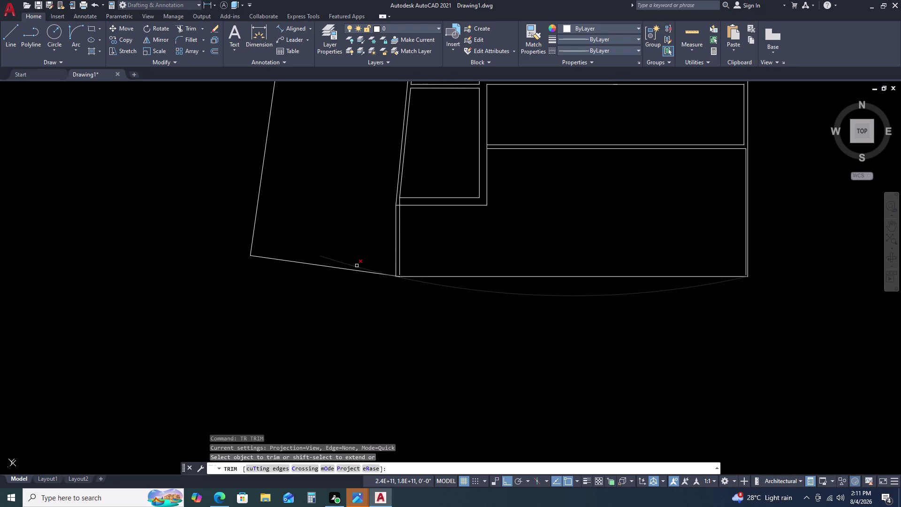
click(357, 266)
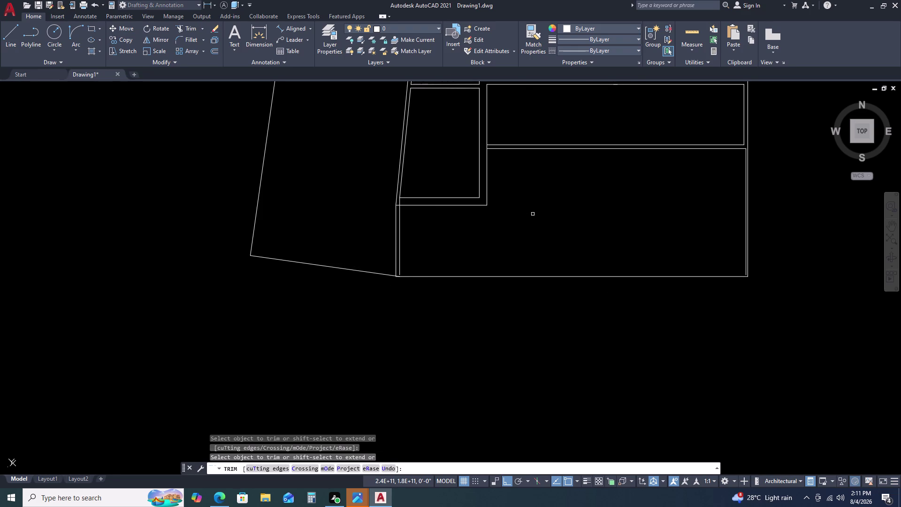
scroll(down, 3)
key(ctrl+z)
scroll(up, 3)
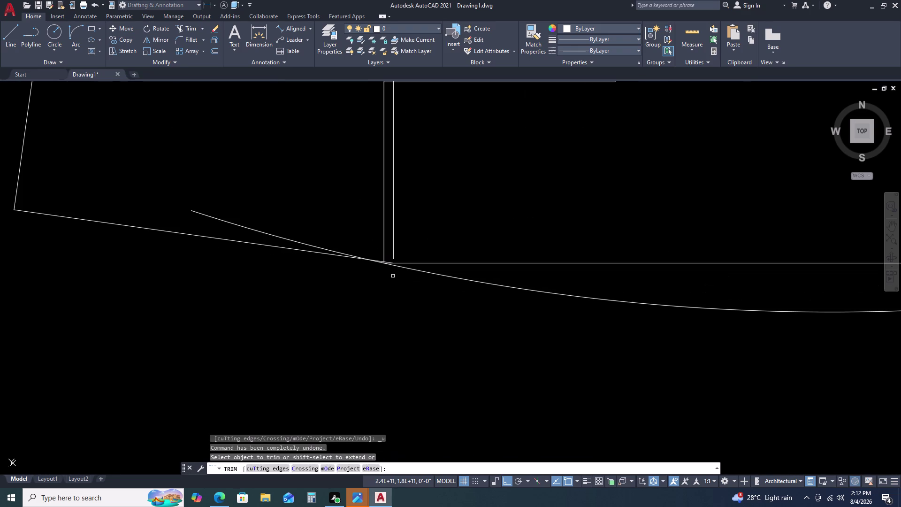
key(Escape)
Draw a short line downward from the left corner intersection.
scroll(up, 3)
click(369, 255)
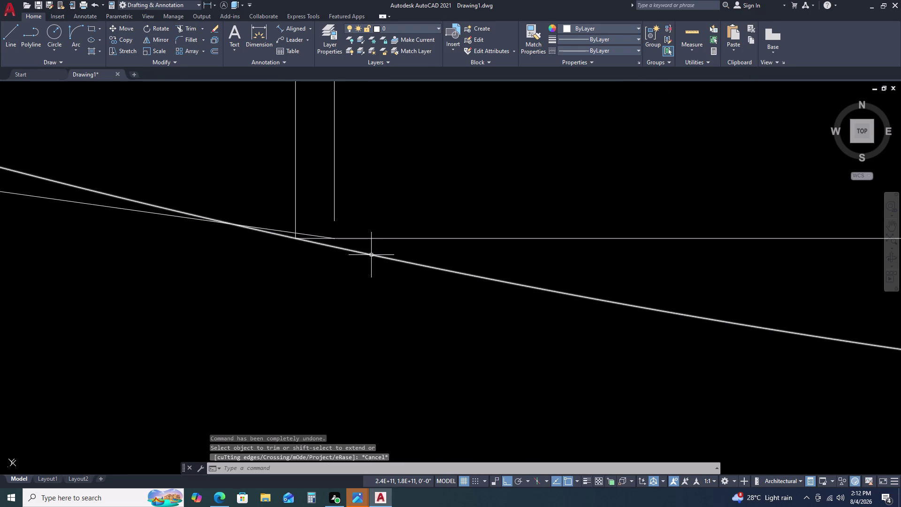
scroll(up, 3)
scroll(down, 3)
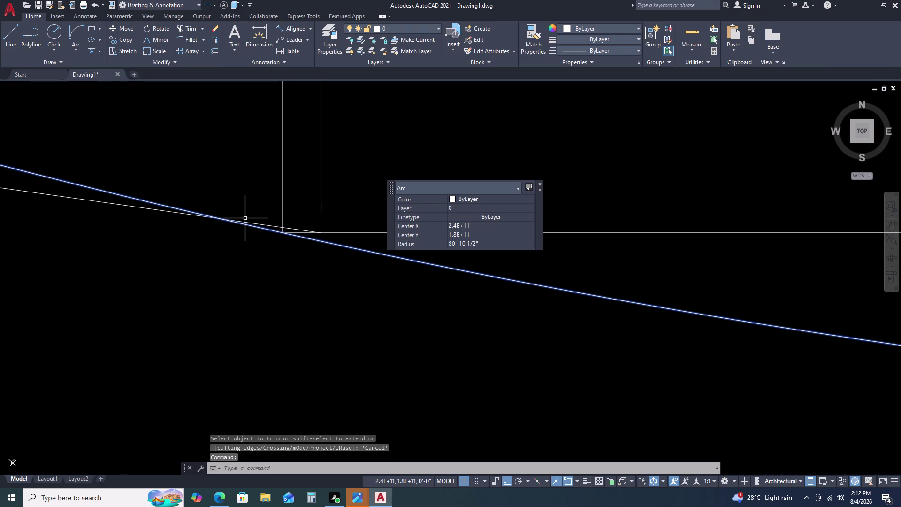
middle_drag(222, 224, 238, 234)
text(L)
key(space)
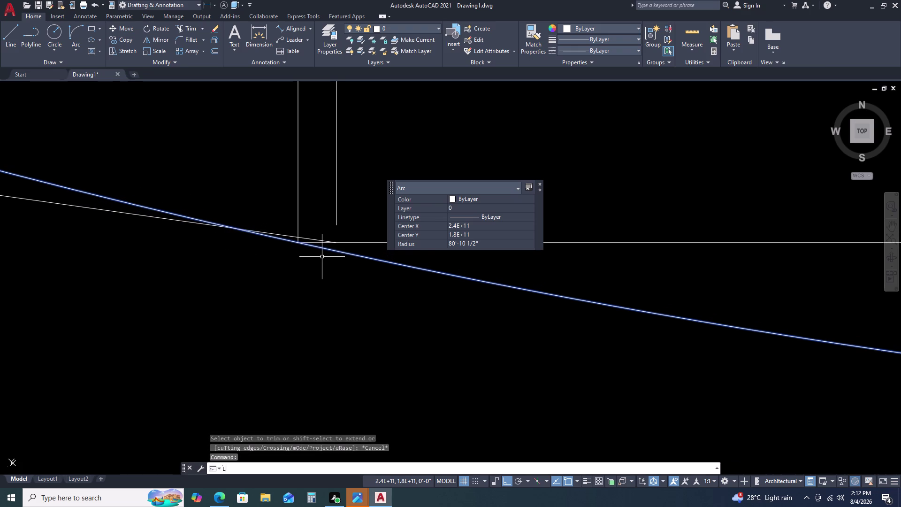
click(298, 239)
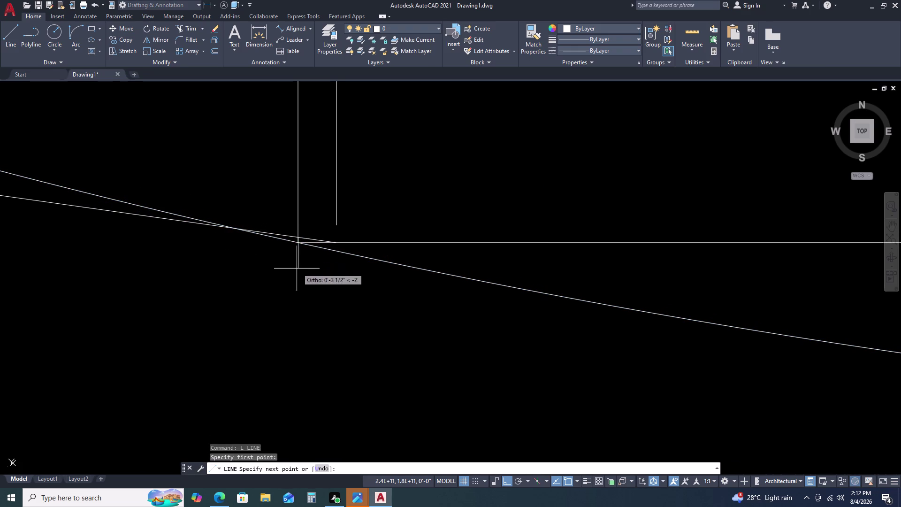
click(299, 276)
key(Escape)
Trim away the stray segment overhanging the left corner.
key(t)
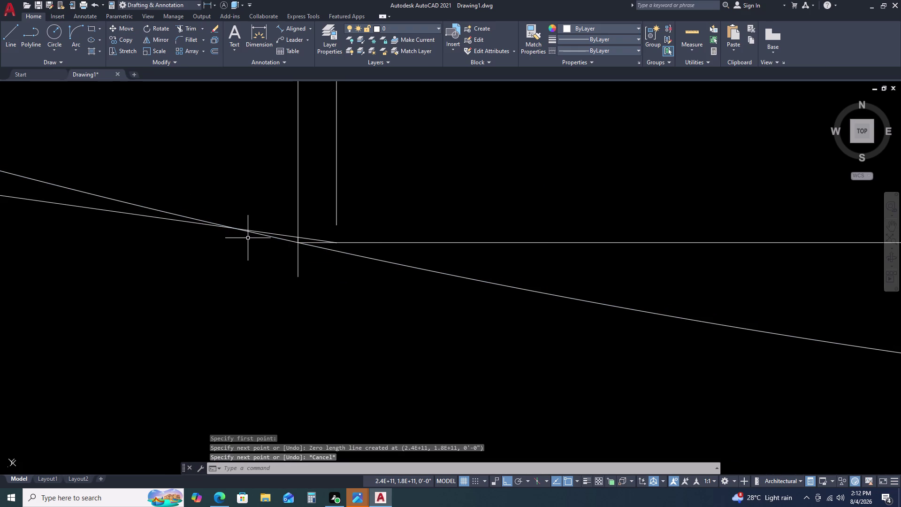
key(r)
key(space)
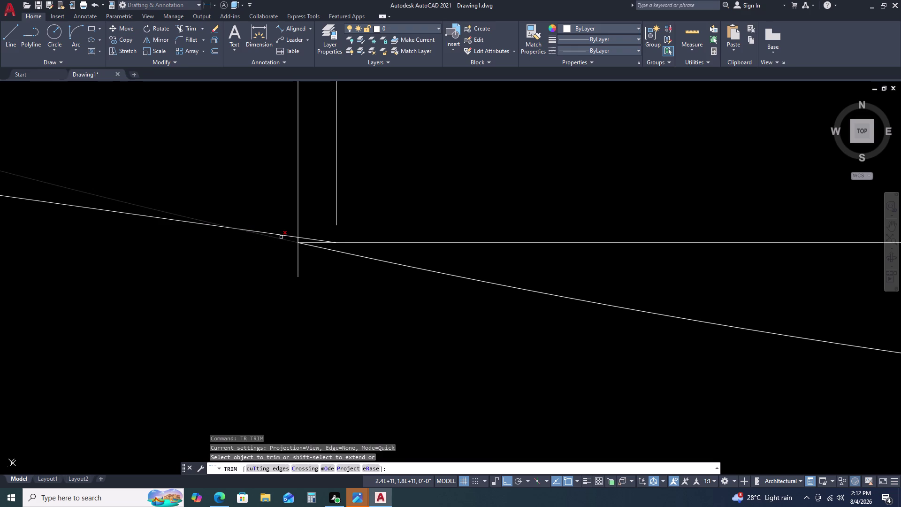
click(281, 237)
scroll(down, 3)
middle_drag(426, 250, 391, 250)
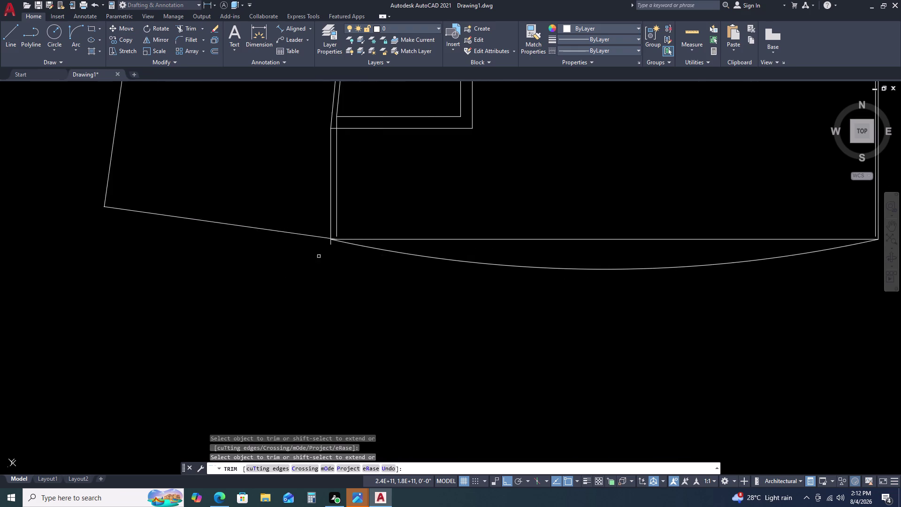
scroll(down, 3)
key(Escape)
Select the straight bottom line above the arc, then clear the selection.
scroll(up, 3)
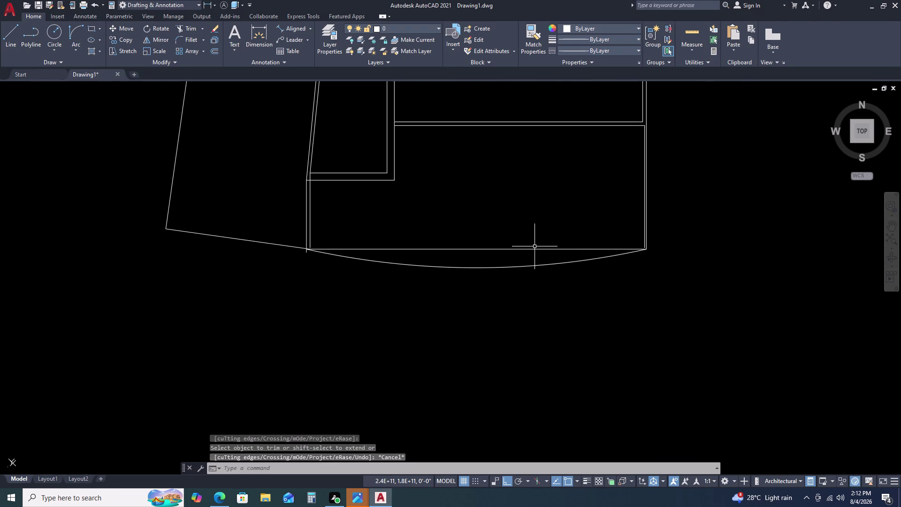
click(529, 250)
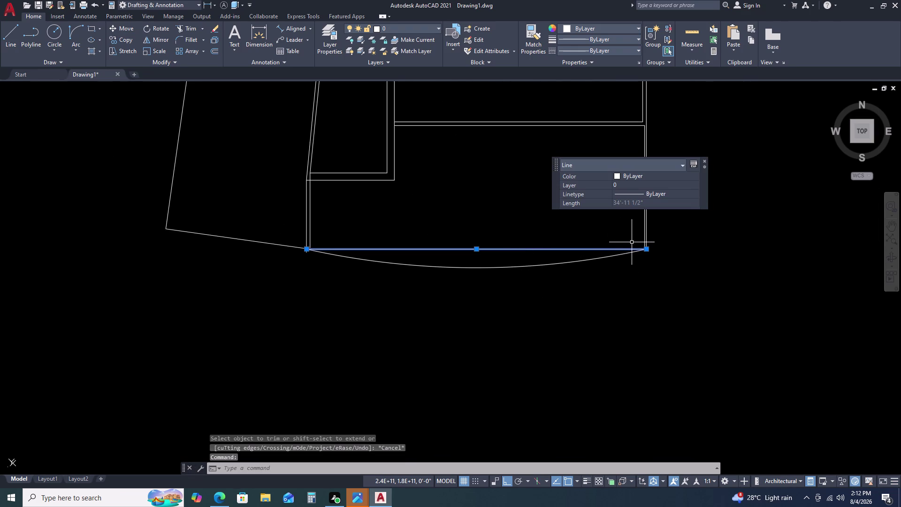
scroll(up, 3)
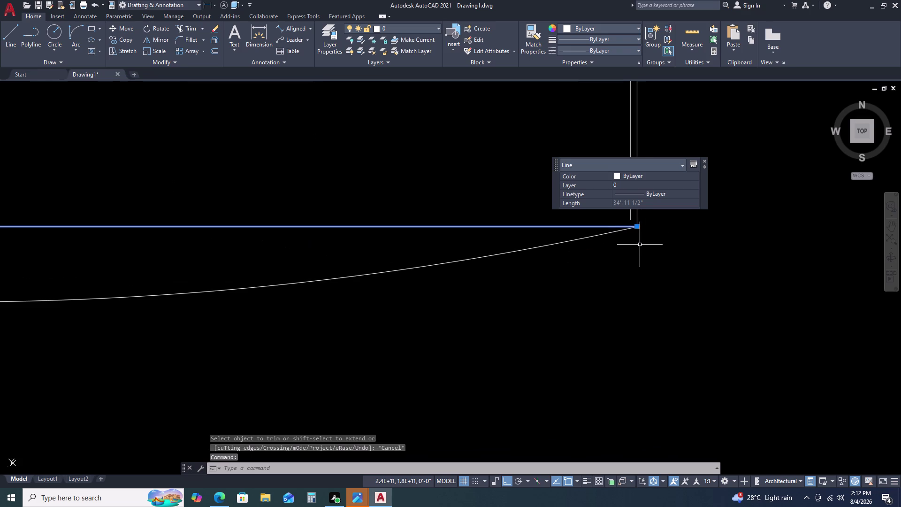
key(Escape)
scroll(up, 3)
scroll(down, 3)
scroll(down, 3)
scroll(down, 3)
key(d)
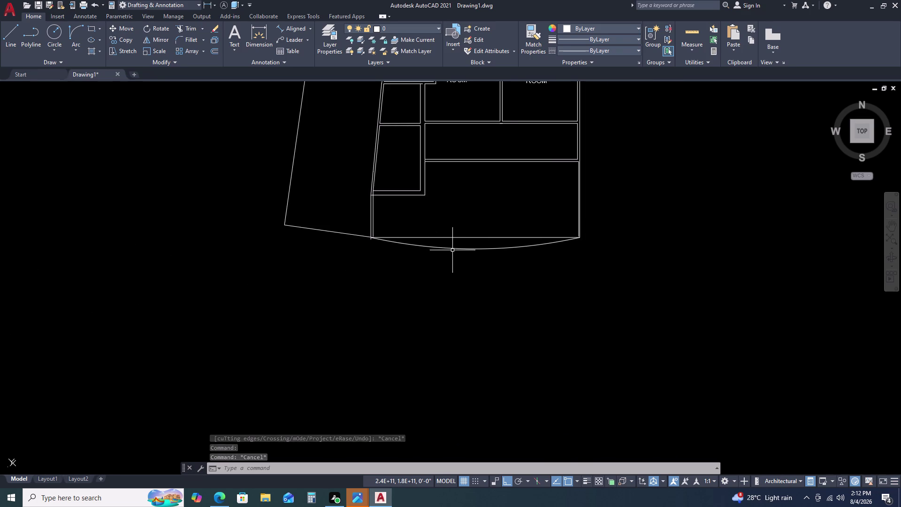
key(l)
text(I)
key(space)
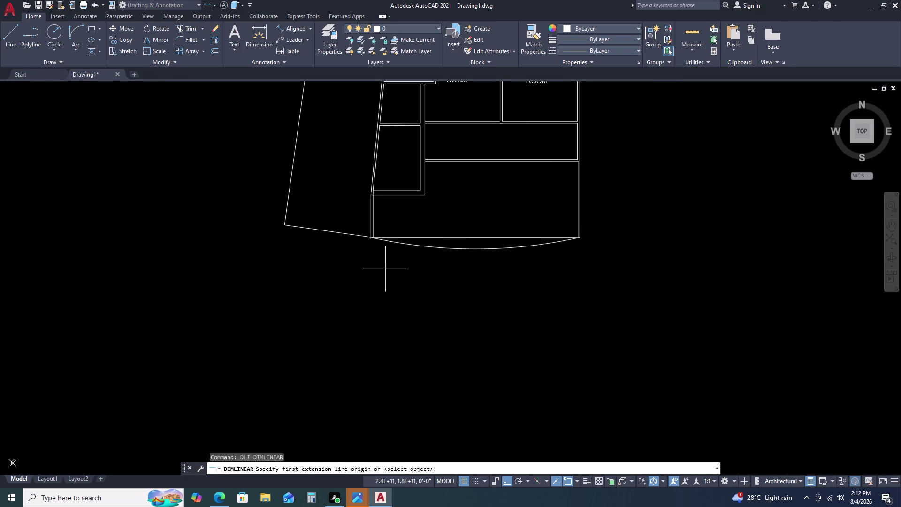
scroll(up, 3)
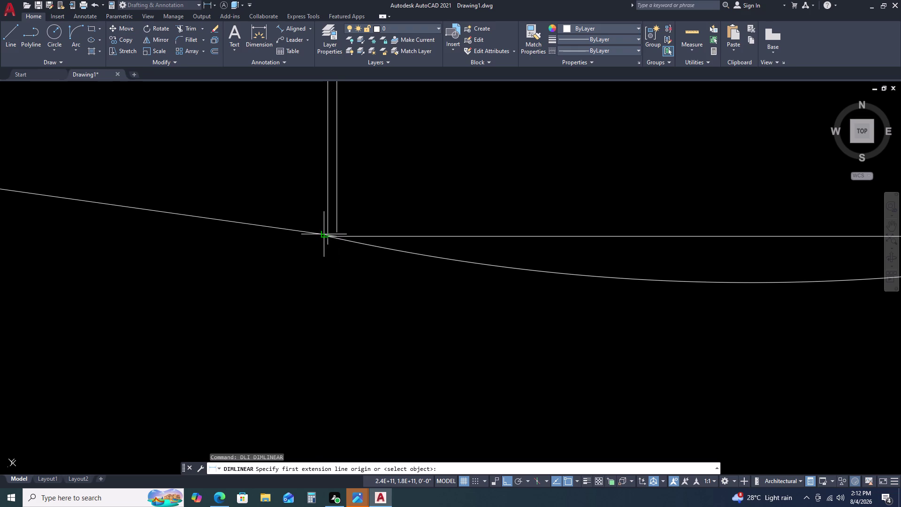
double_click(326, 239)
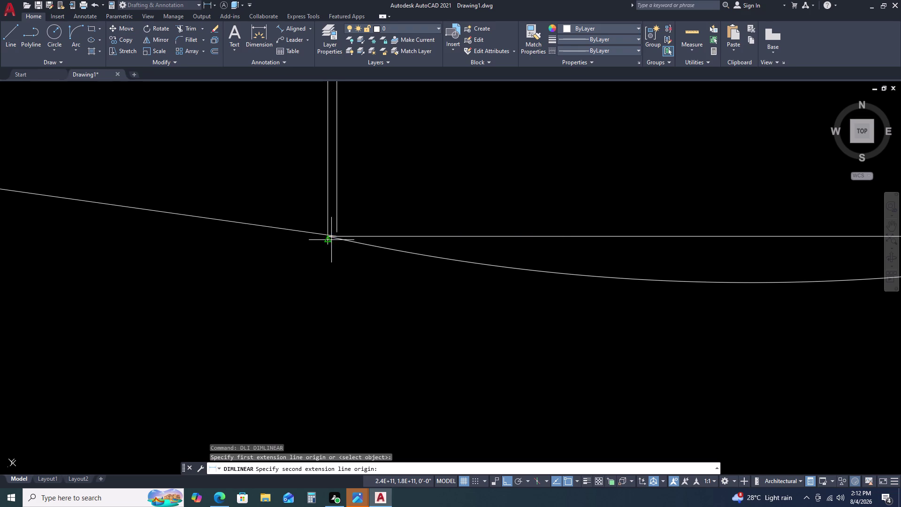
scroll(down, 3)
click(795, 226)
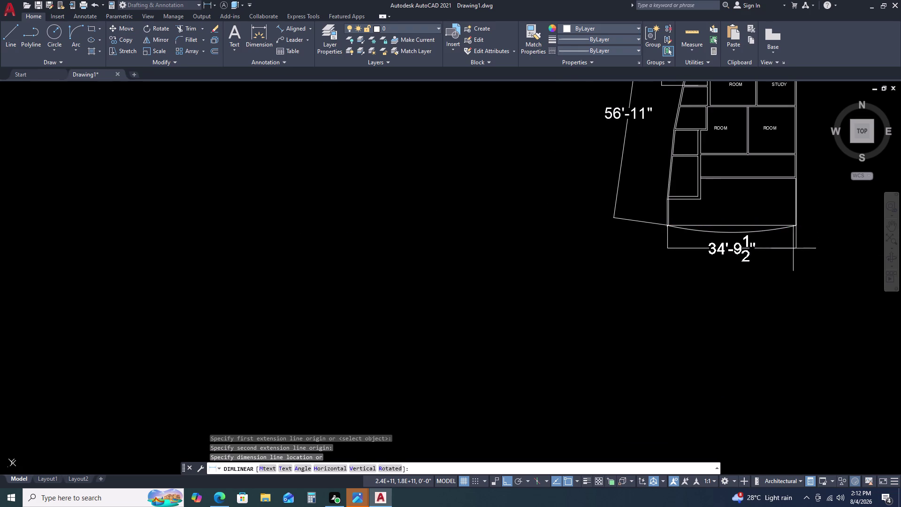
key(Escape)
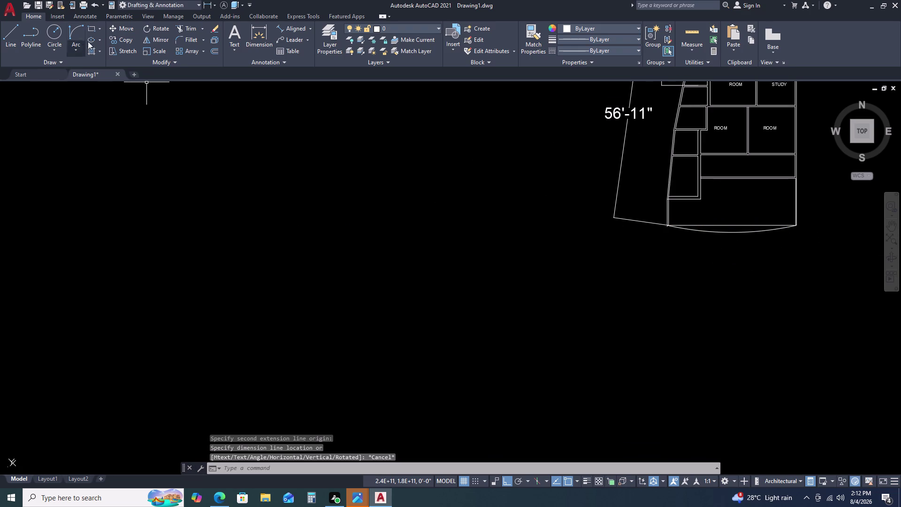
Start an Arc Length dimension from the Annotation dimension list.
click(77, 49)
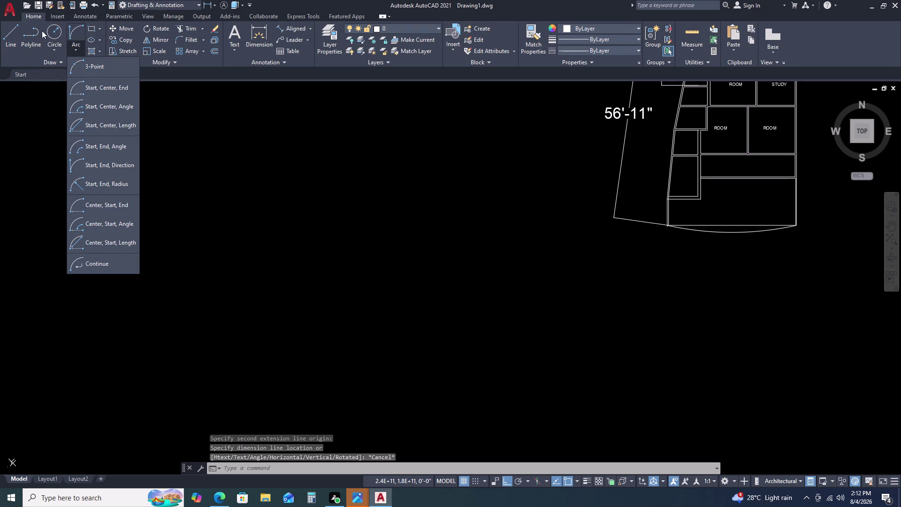
key(Escape)
click(310, 27)
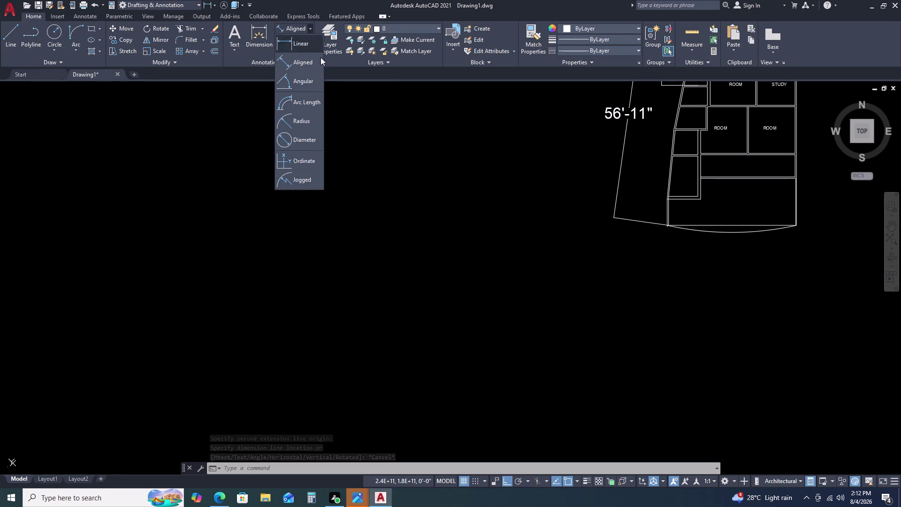
click(305, 101)
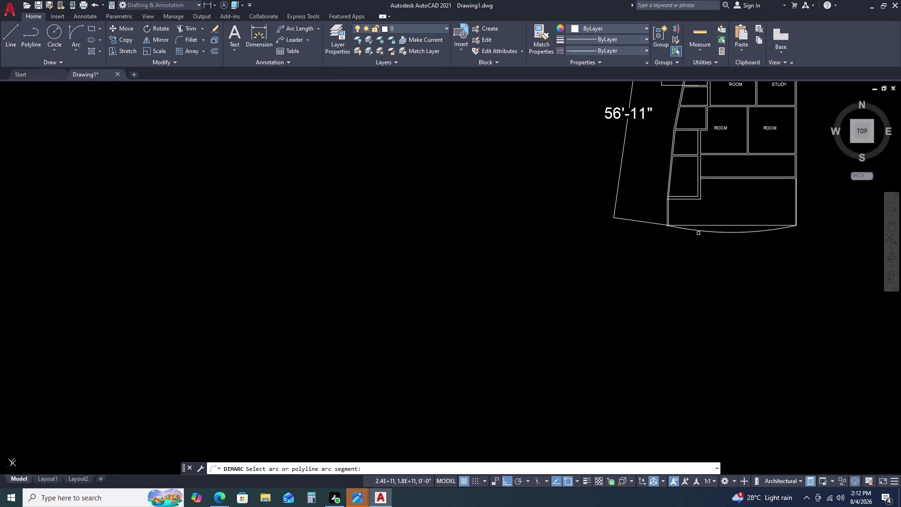
click(711, 232)
scroll(down, 3)
scroll(down, 3)
scroll(down, 3)
scroll(down, 3)
scroll(up, 3)
scroll(down, 3)
key(Escape)
key(Escape)
key(Escape)
key(Escape)
key(Escape)
key(Escape)
key(Escape)
key(Escape)
key(Escape)
key(Escape)
key(Escape)
scroll(down, 3)
scroll(down, 3)
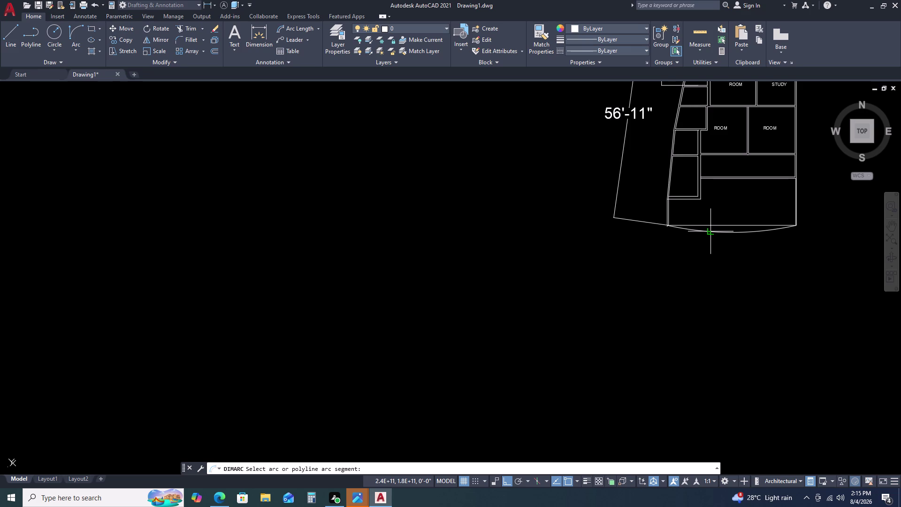
key(Return)
key(Return)
key(Return)
key(Return)
key(Return)
key(Return)
key(Escape)
key(Escape)
scroll(down, 3)
scroll(down, 3)
scroll(up, 3)
scroll(down, 3)
scroll(up, 3)
scroll(down, 3)
scroll(up, 3)
scroll(down, 3)
scroll(up, 3)
scroll(down, 3)
scroll(up, 3)
scroll(down, 3)
scroll(up, 3)
scroll(down, 3)
scroll(up, 3)
scroll(down, 3)
scroll(up, 3)
scroll(down, 3)
scroll(up, 3)
scroll(down, 3)
scroll(up, 3)
scroll(down, 3)
scroll(up, 3)
scroll(down, 3)
scroll(up, 3)
scroll(down, 3)
scroll(up, 3)
scroll(down, 3)
scroll(up, 3)
scroll(down, 3)
key(Escape)
key(Escape)
key(Escape)
key(Escape)
key(Escape)
key(Escape)
key(Escape)
key(Escape)
key(Escape)
key(Escape)
key(Escape)
key(Escape)
key(Escape)
key(Escape)
key(Escape)
key(Escape)
key(Escape)
key(Escape)
key(Escape)
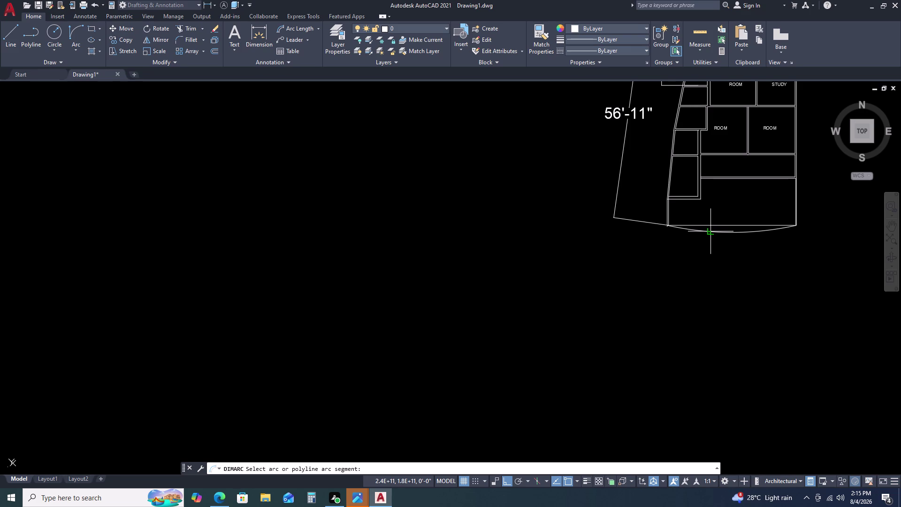
key(F8)
key(F8)
key(F7)
key(F7)
key(F7)
key(F7)
key(F7)
scroll(down, 3)
scroll(down, 3)
scroll(down, 3)
scroll(up, 3)
scroll(down, 3)
scroll(up, 3)
scroll(down, 3)
scroll(up, 3)
scroll(down, 3)
scroll(up, 3)
scroll(down, 3)
scroll(up, 3)
scroll(down, 3)
scroll(up, 3)
scroll(down, 3)
scroll(up, 3)
click(404, 468)
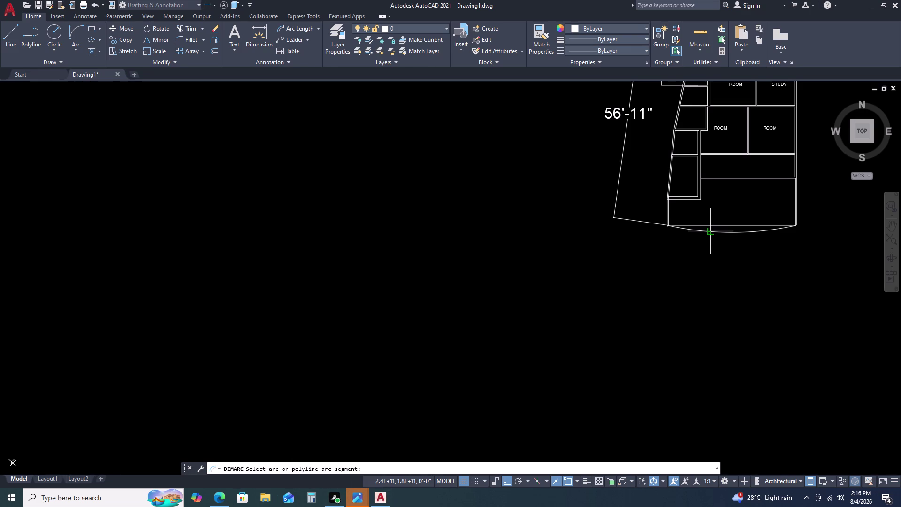
scroll(down, 3)
scroll(up, 3)
scroll(down, 3)
scroll(down, 3)
scroll(up, 3)
scroll(down, 3)
scroll(up, 3)
scroll(down, 3)
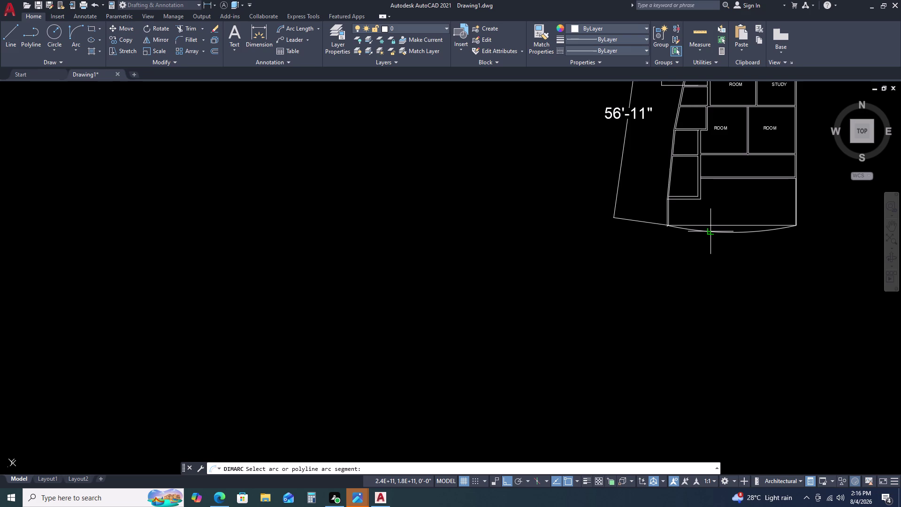